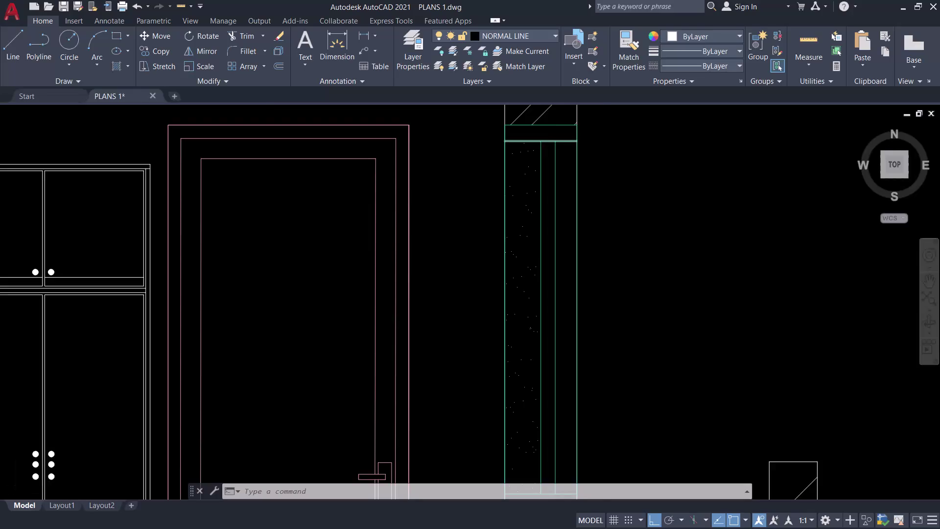
Select the dotted hatch fill in the window strip and erase it.
click(510, 182)
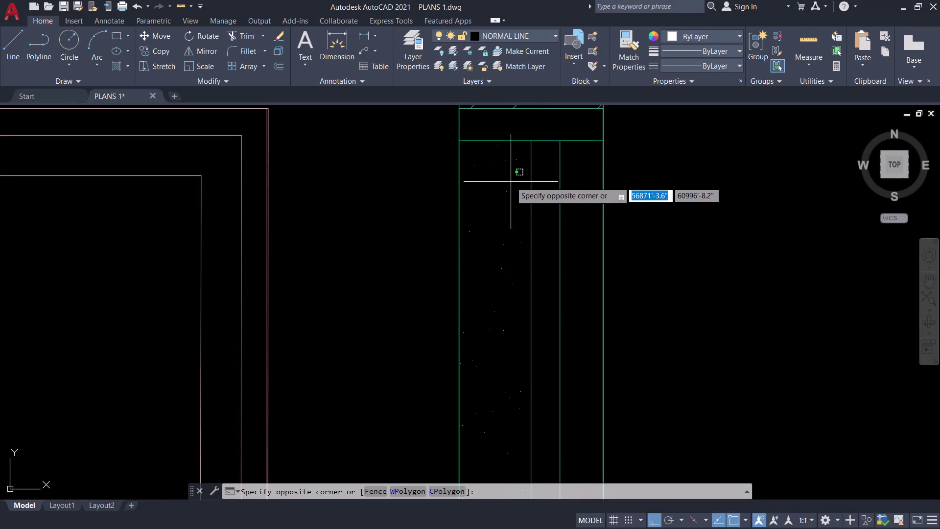
click(511, 182)
click(510, 197)
click(516, 210)
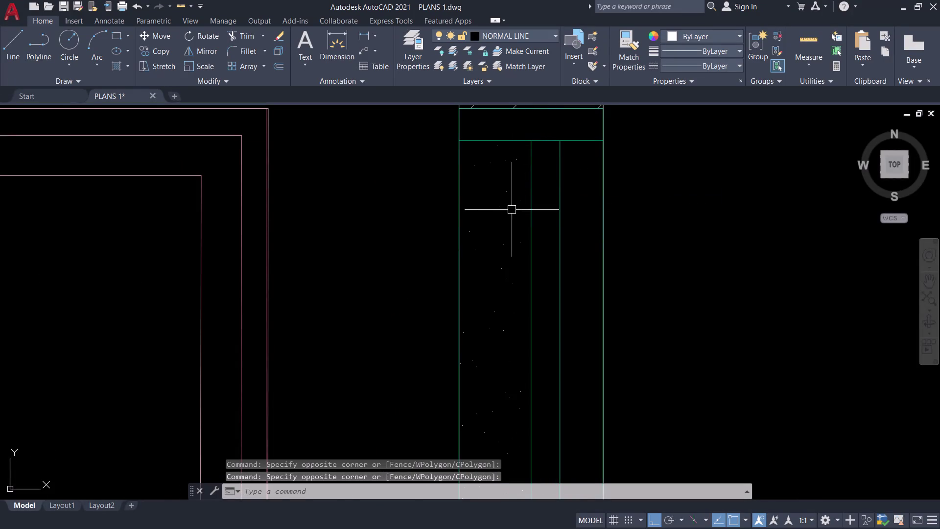
click(509, 208)
click(502, 190)
text(E)
key(space)
scroll(down, 3)
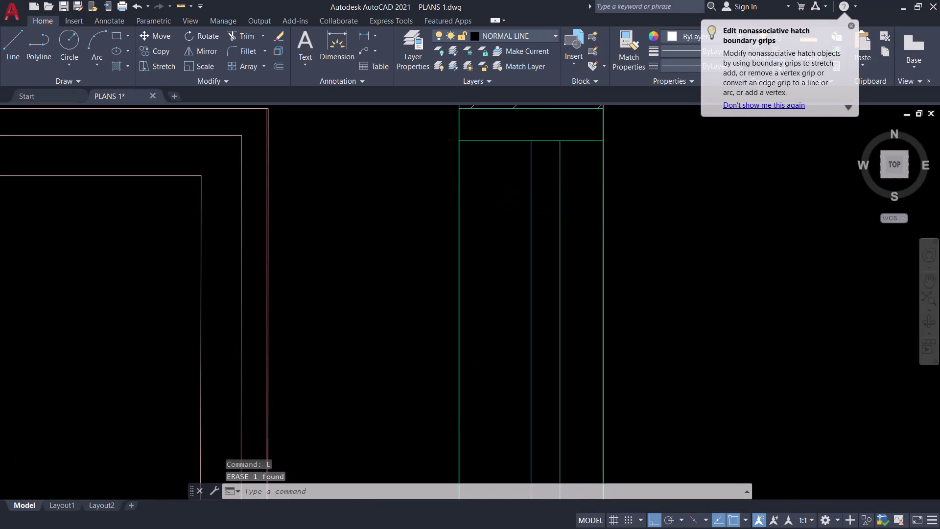
middle_drag(501, 190, 453, 218)
scroll(up, 3)
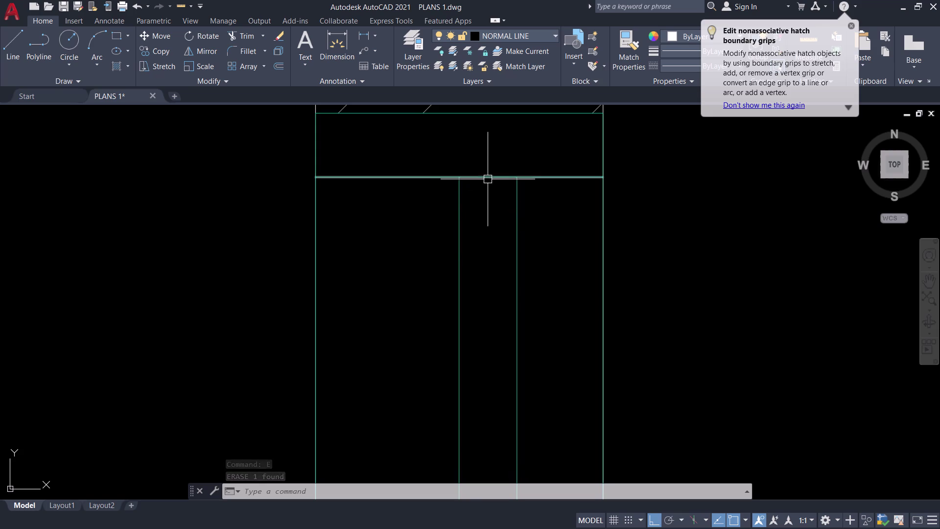
Draw a short horizontal line across the inner window strip near its top.
text(L)
key(space)
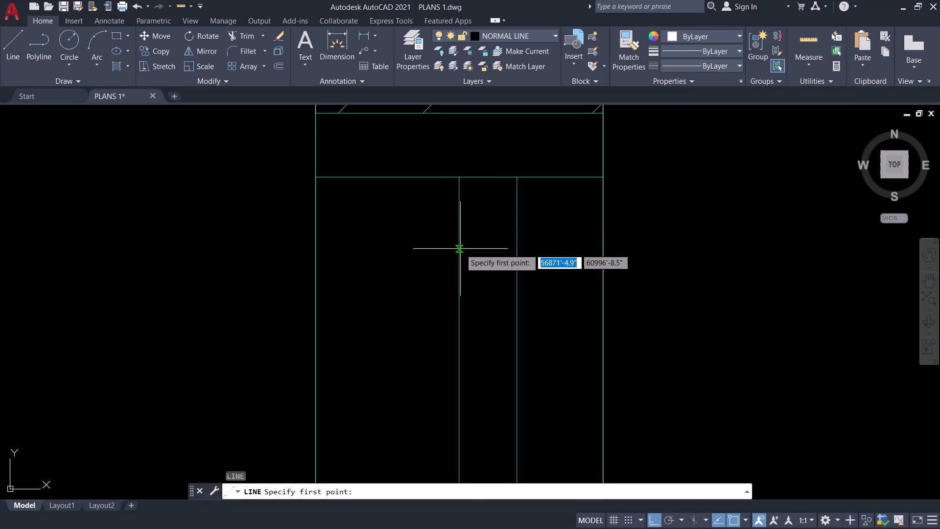
click(460, 241)
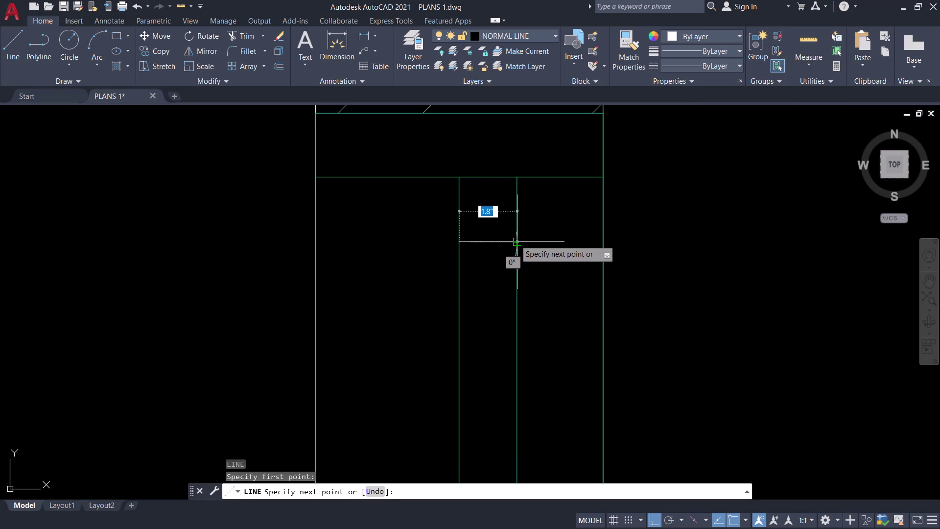
click(515, 240)
key(space)
click(486, 241)
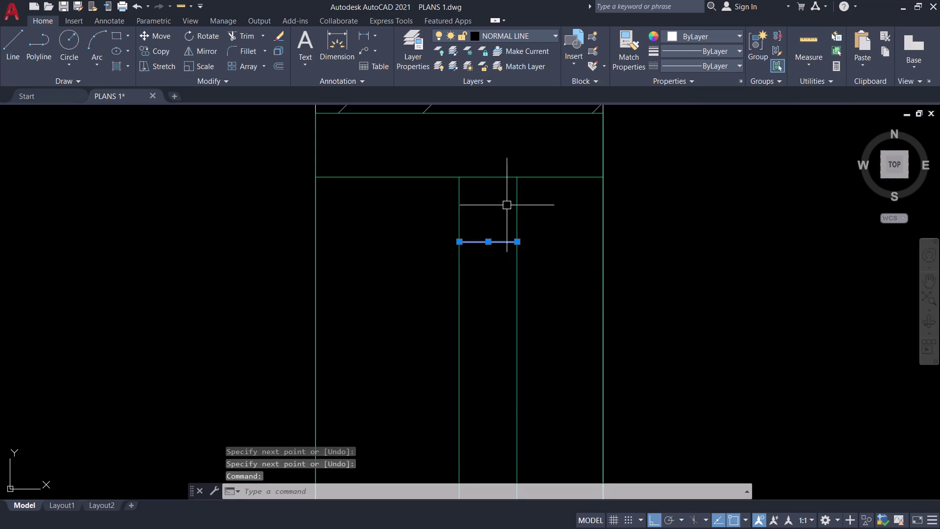
click(549, 39)
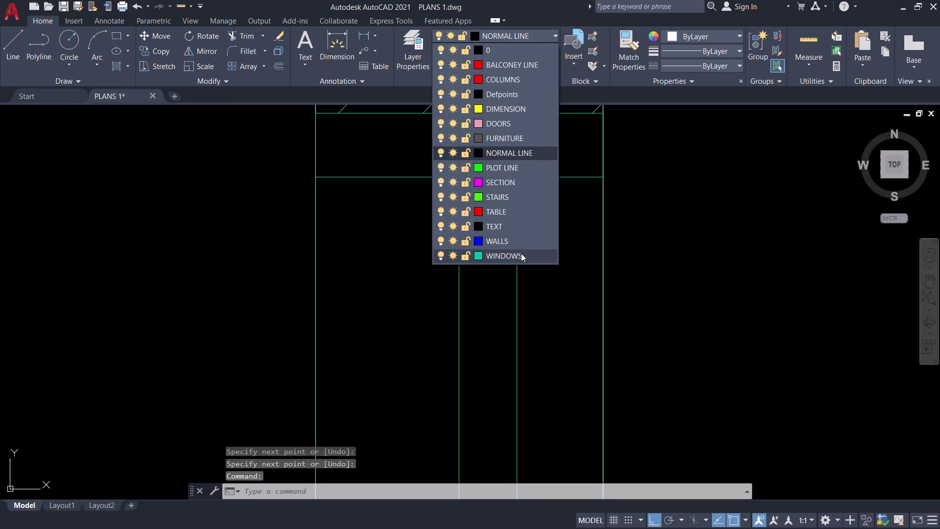
Make WINDOWS the current layer.
click(520, 254)
key(space)
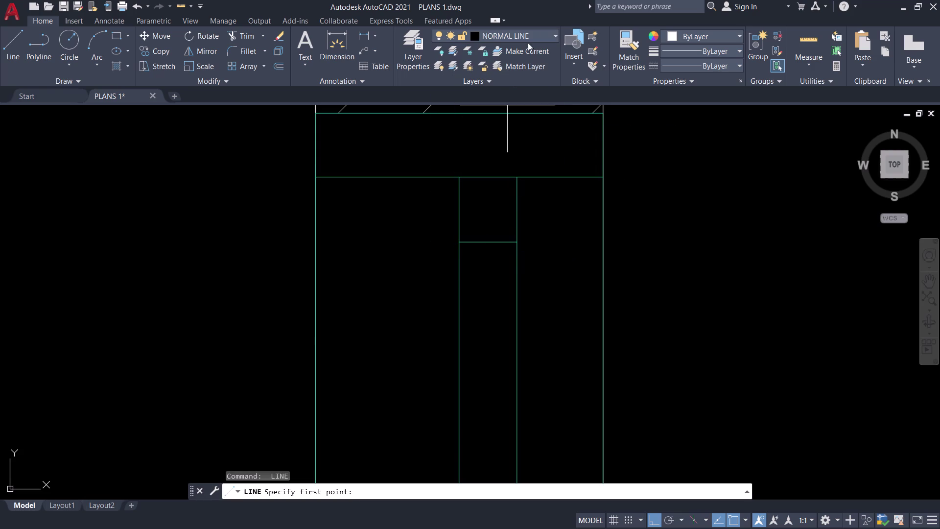
click(531, 35)
click(500, 255)
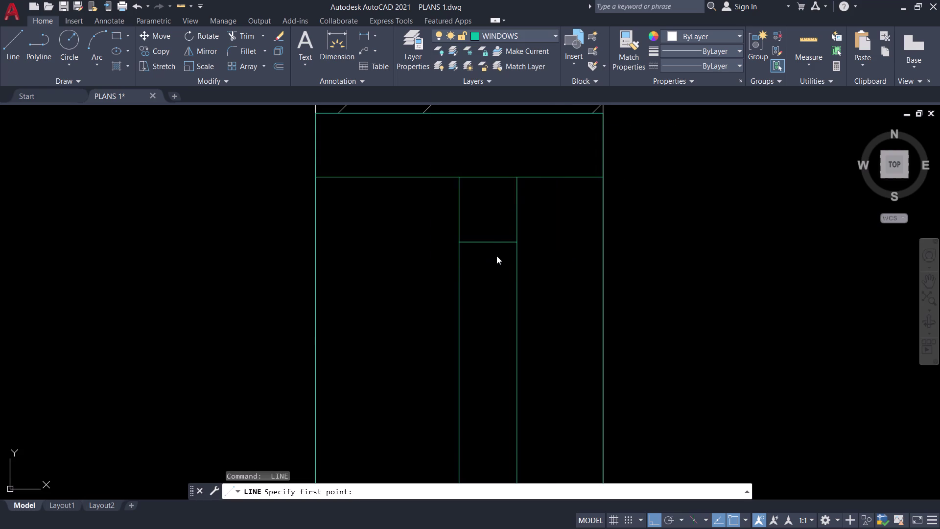
Draw a short horizontal line across the inner strip near the window's bottom.
scroll(down, 3)
middle_drag(491, 260, 465, 211)
middle_click(460, 202)
middle_drag(458, 273, 450, 177)
scroll(down, 3)
middle_drag(454, 234, 452, 178)
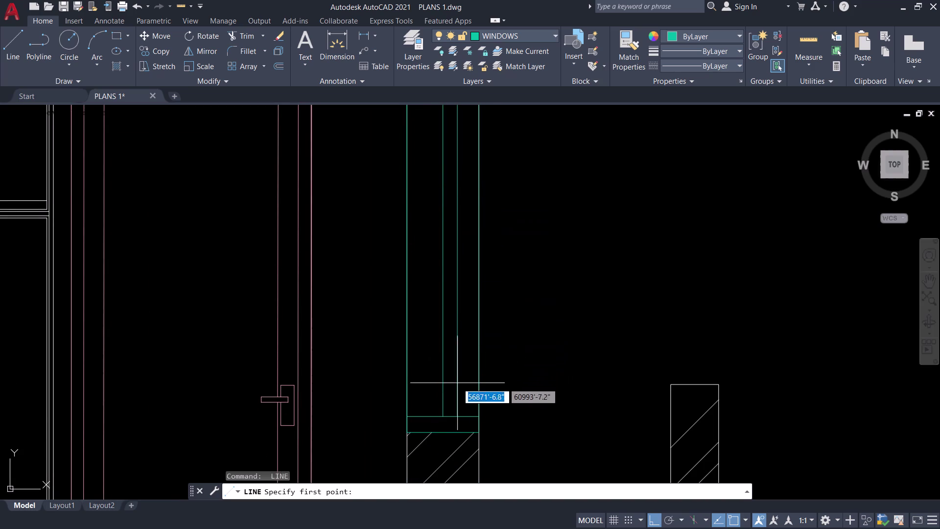
scroll(up, 3)
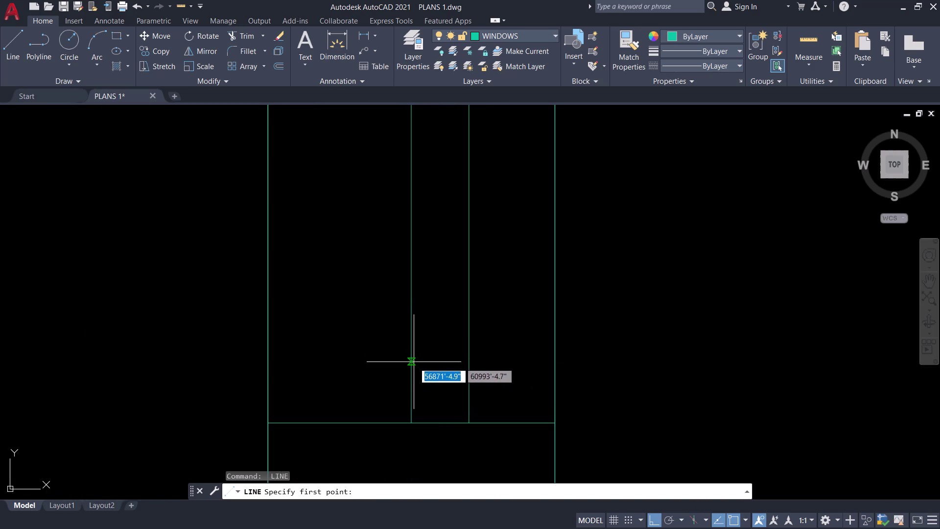
click(413, 367)
click(468, 366)
key(space)
Return to the strip's top and check its inner vertical lines for trimming.
scroll(down, 3)
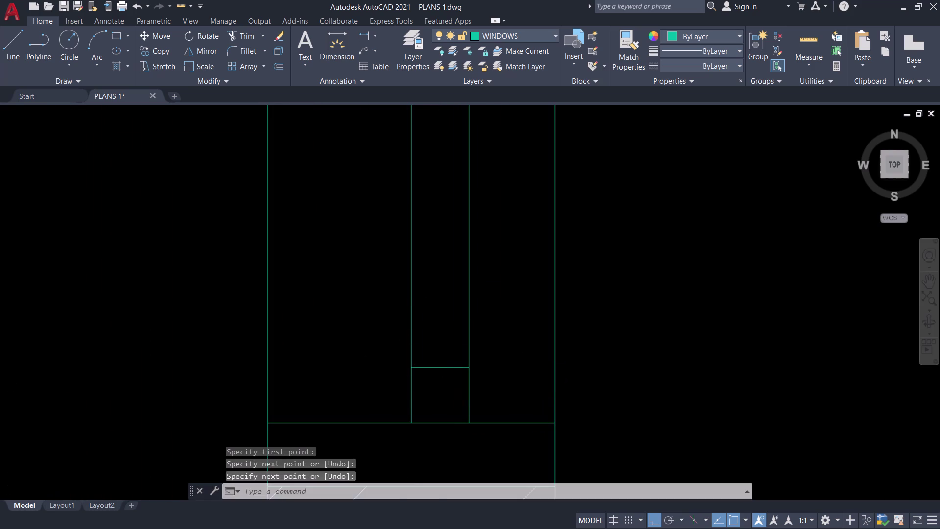
scroll(down, 3)
middle_drag(440, 247, 446, 325)
scroll(up, 3)
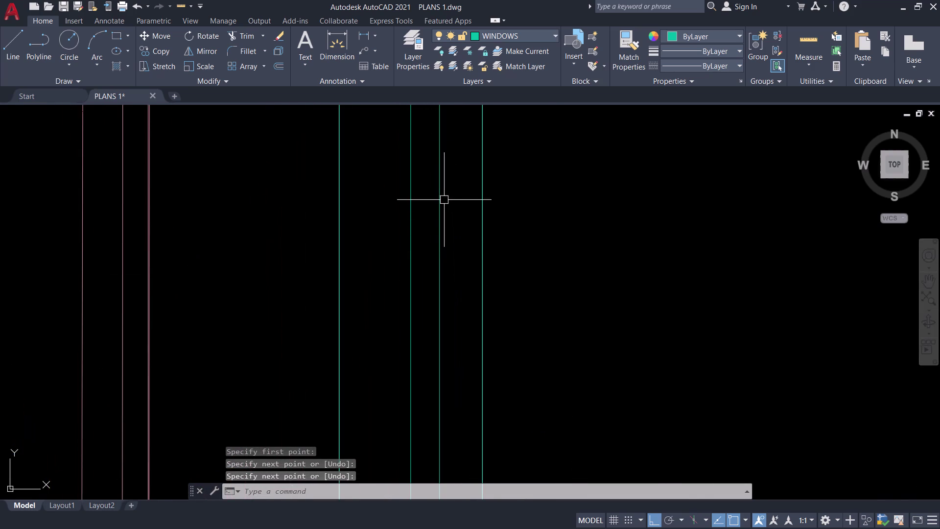
scroll(down, 3)
middle_drag(444, 199, 435, 289)
click(434, 245)
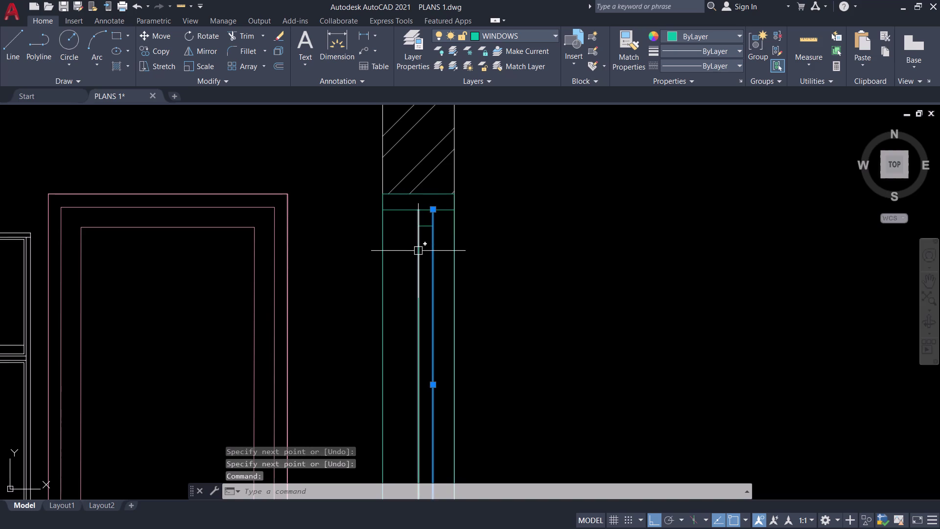
scroll(up, 3)
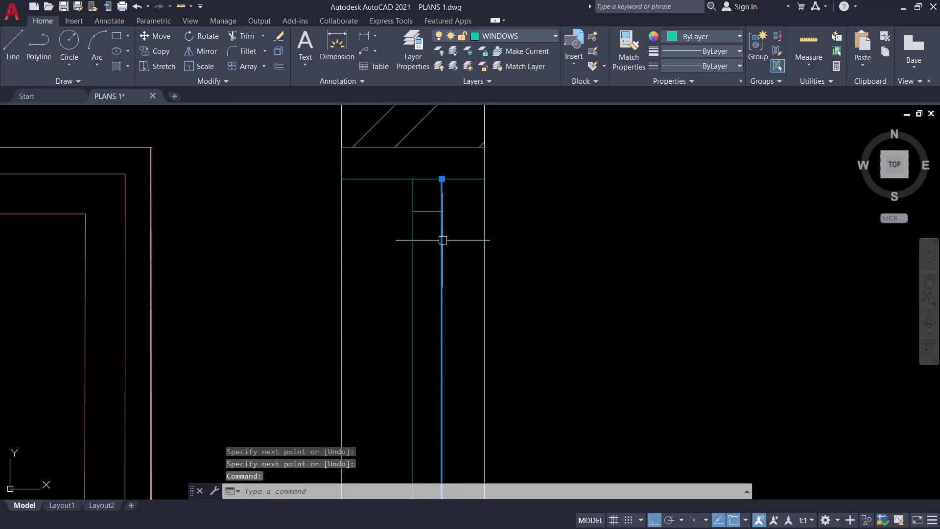
key(Escape)
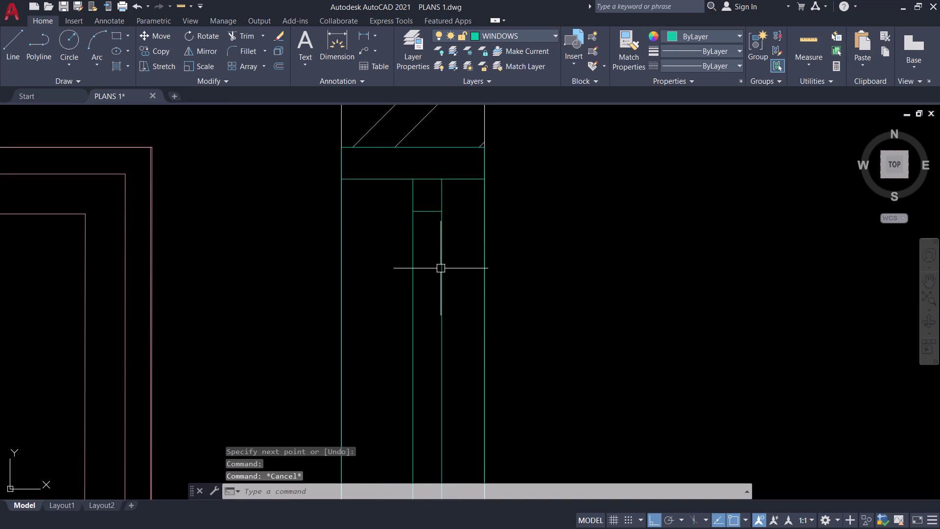
click(440, 272)
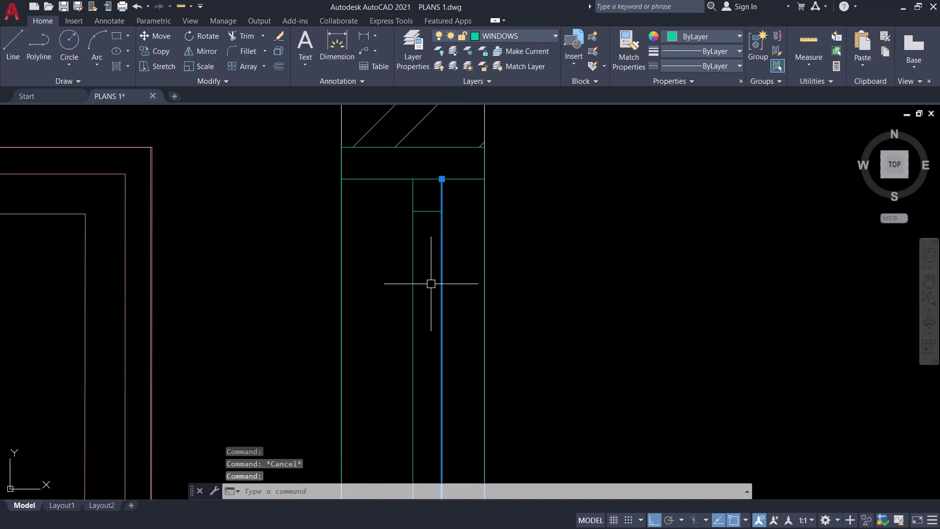
key(Escape)
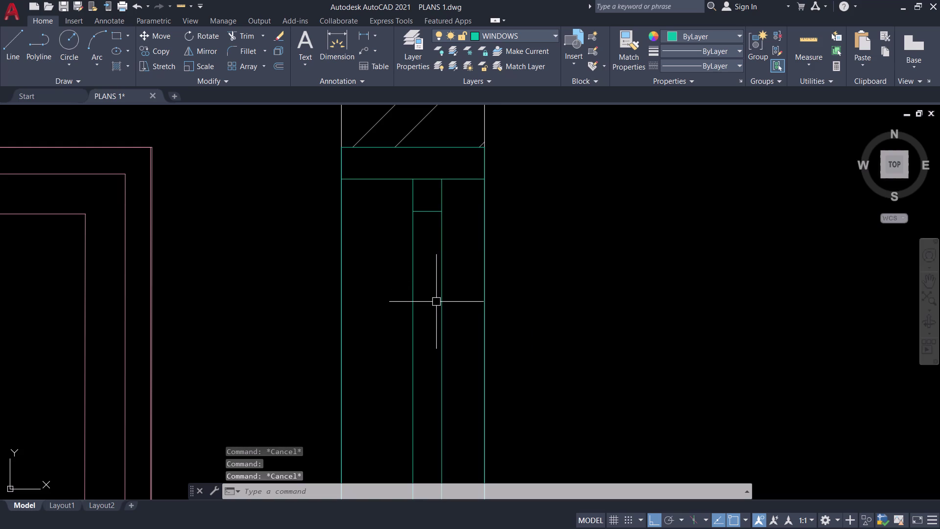
text(TR)
key(space)
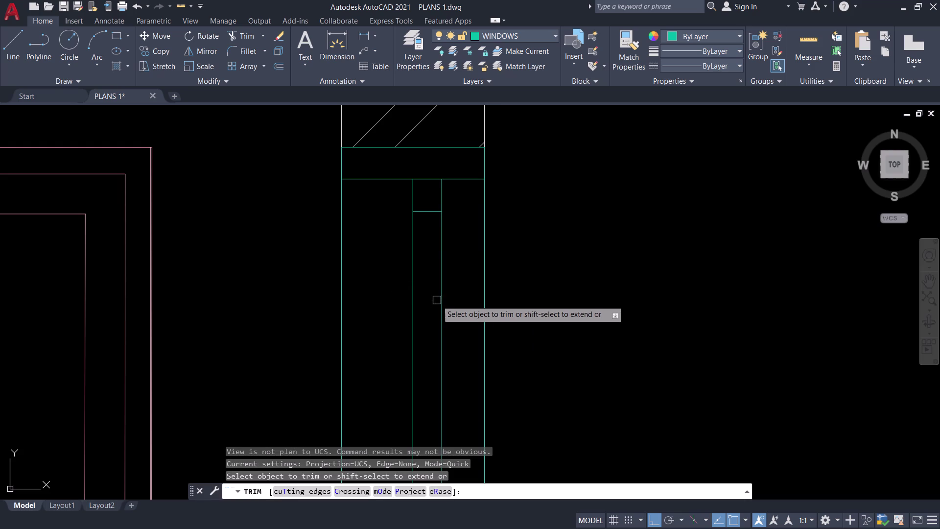
Trim away parts of the two inner vertical window lines.
click(441, 299)
click(415, 297)
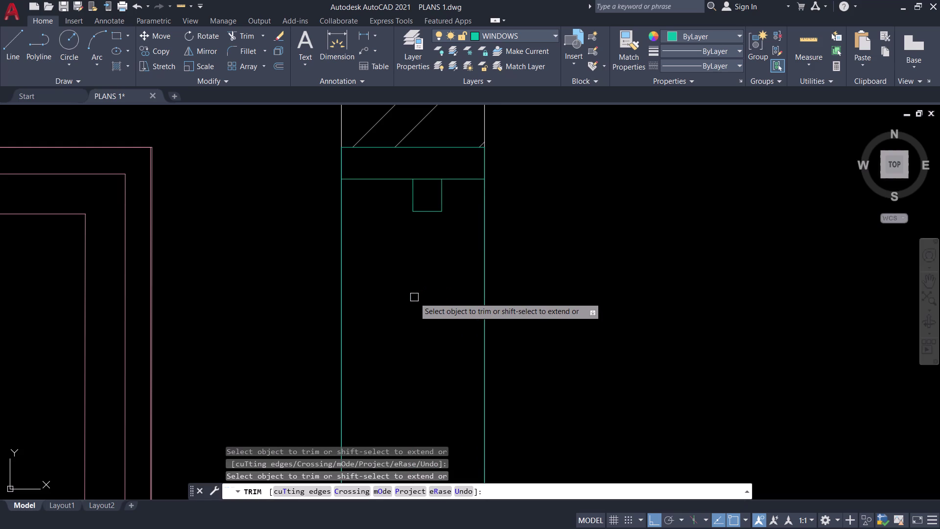
key(Escape)
text(L)
key(space)
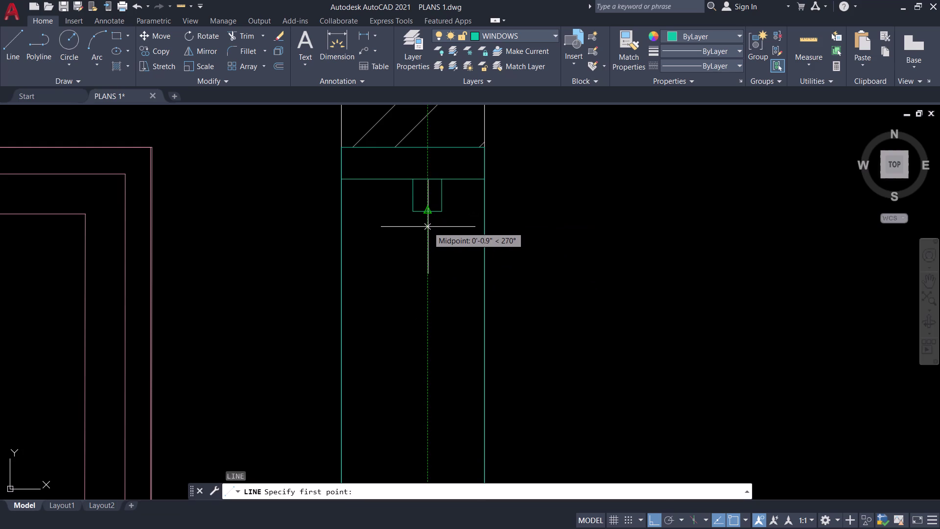
key(Escape)
Start a multiline at the small box's bottom midpoint, then cancel it.
text(ML)
key(space)
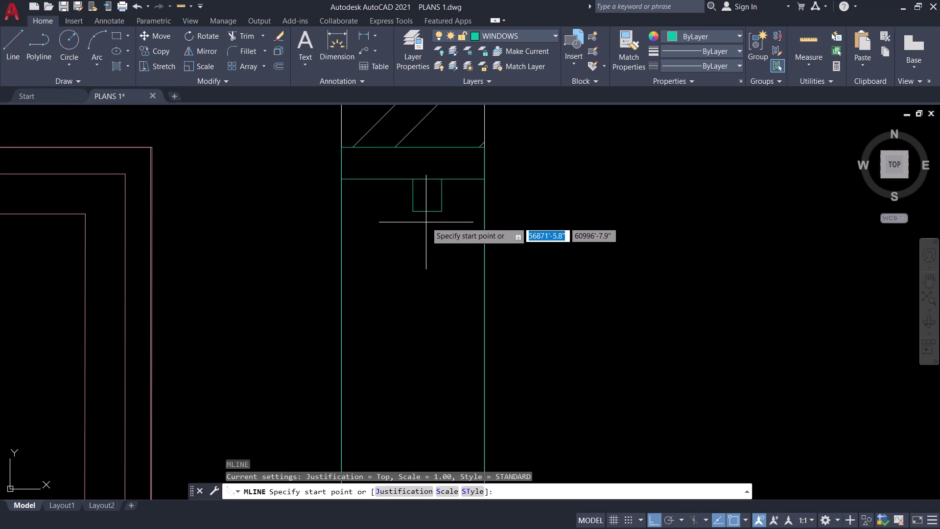
click(426, 212)
scroll(down, 3)
scroll(up, 3)
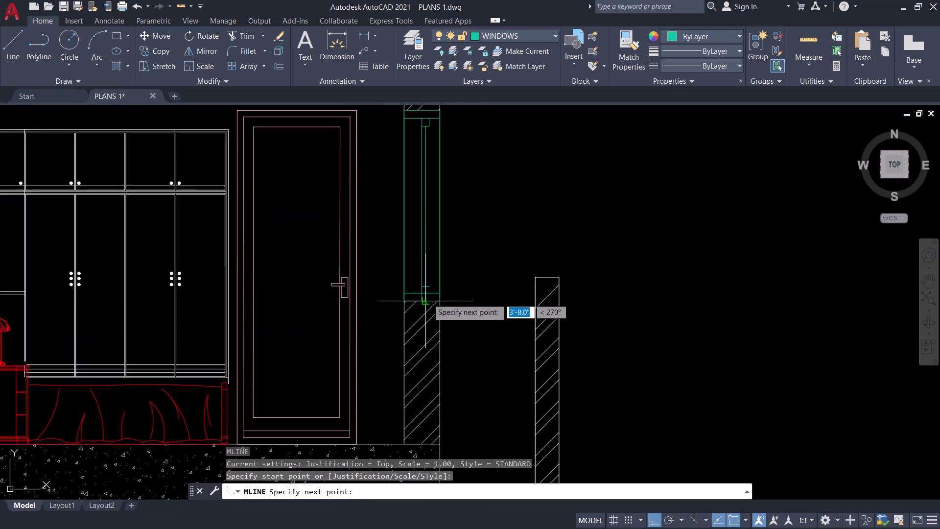
scroll(up, 3)
scroll(up, 3)
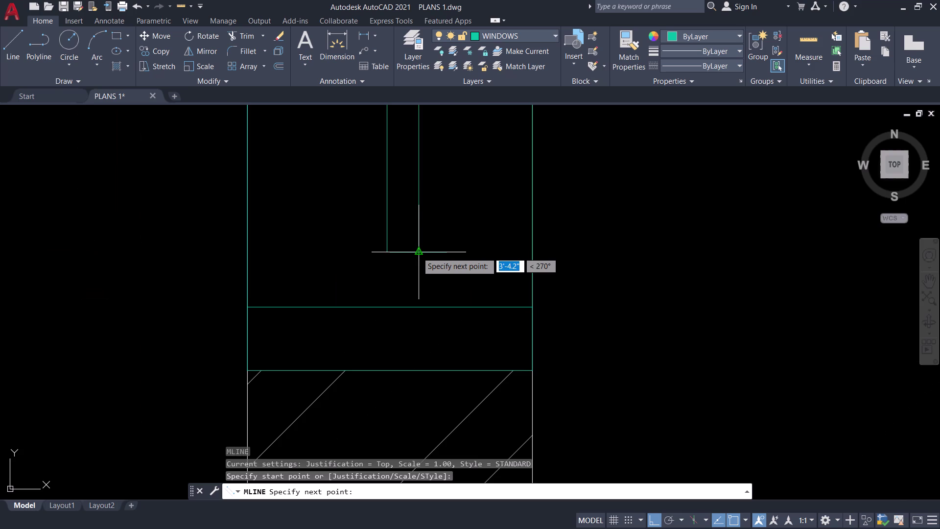
key(Escape)
scroll(down, 3)
scroll(up, 3)
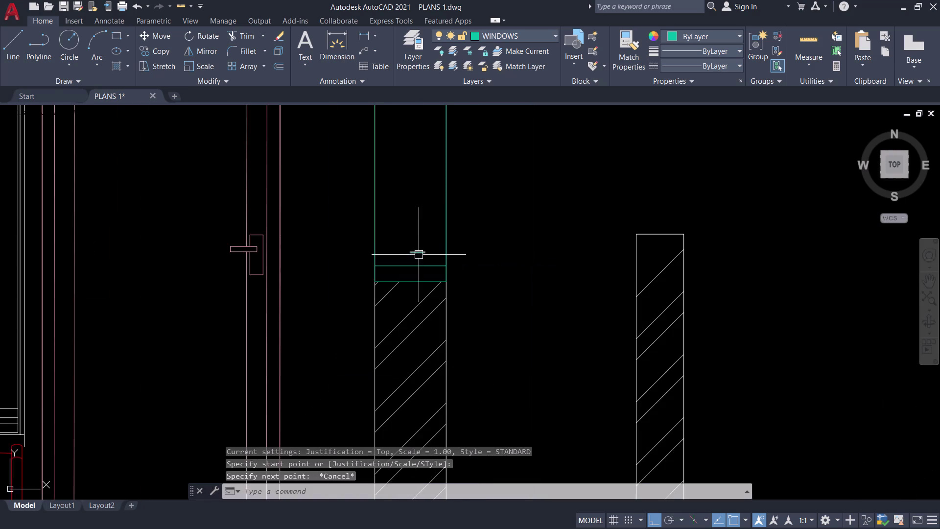
scroll(up, 3)
Draw the small square on the window sill with two vertical line segments.
text(K)
key(space)
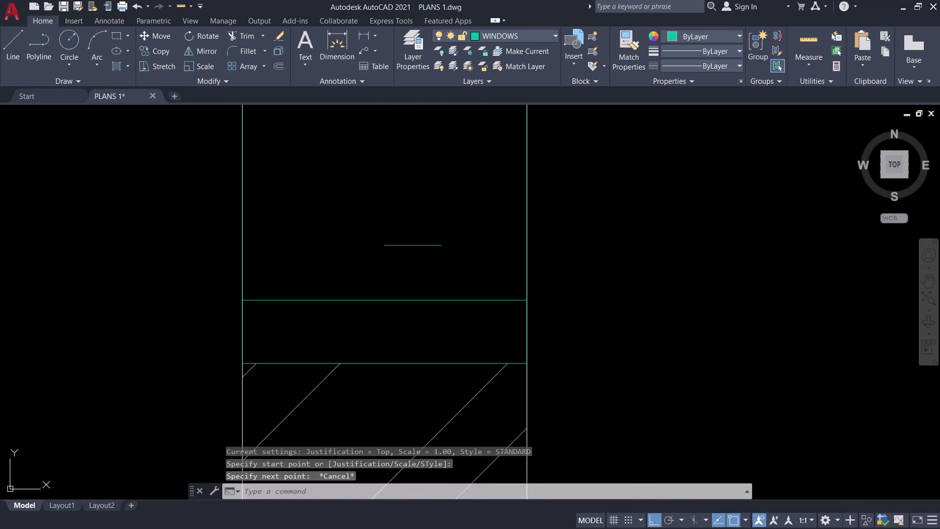
key(Escape)
key(l)
key(space)
click(439, 246)
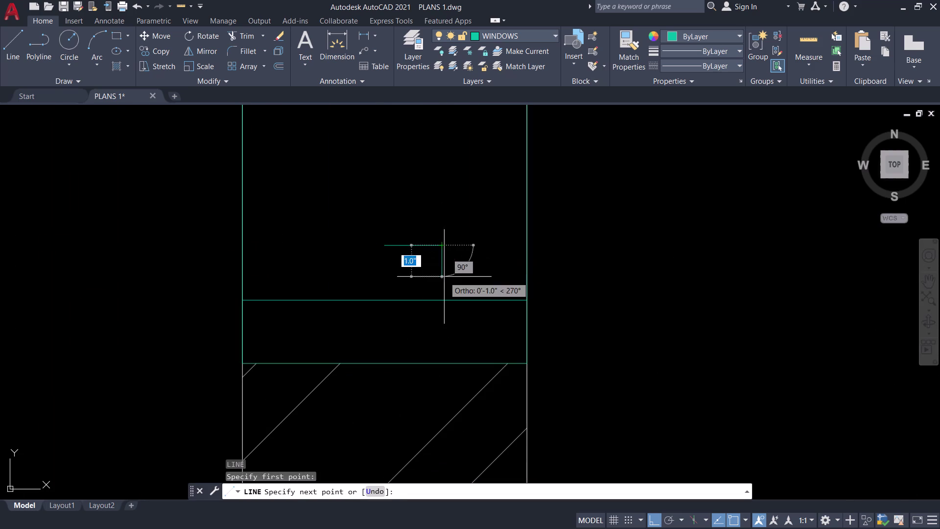
click(444, 299)
key(space)
key(space)
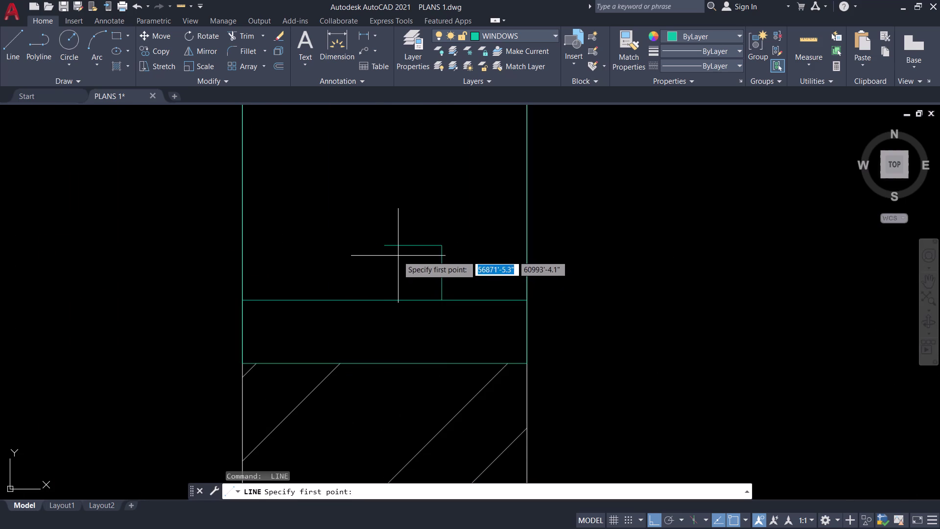
click(386, 247)
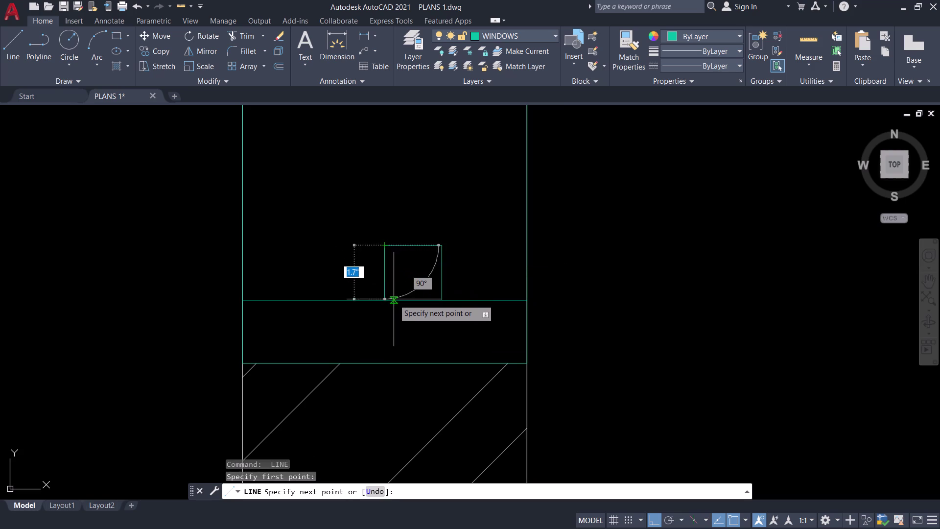
click(386, 299)
key(space)
Set the multiline justification to Zero.
scroll(down, 3)
scroll(down, 3)
middle_drag(387, 206, 378, 303)
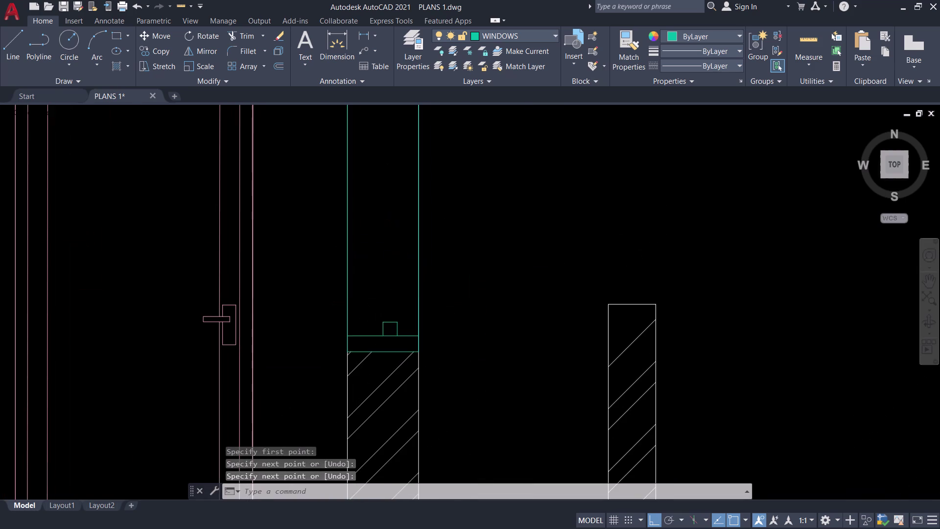
middle_drag(377, 289, 384, 320)
scroll(down, 3)
middle_drag(376, 264, 377, 278)
scroll(up, 3)
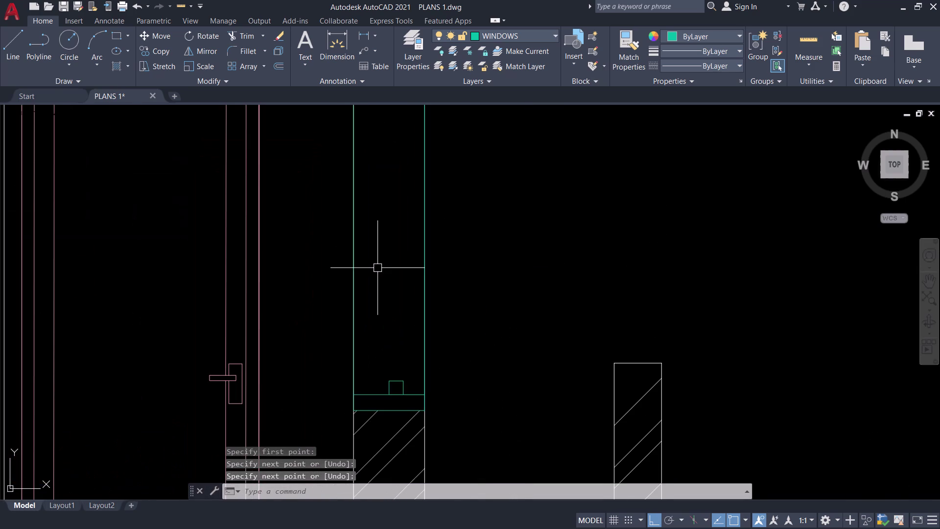
key(m)
key(l)
key(space)
text(J)
key(space)
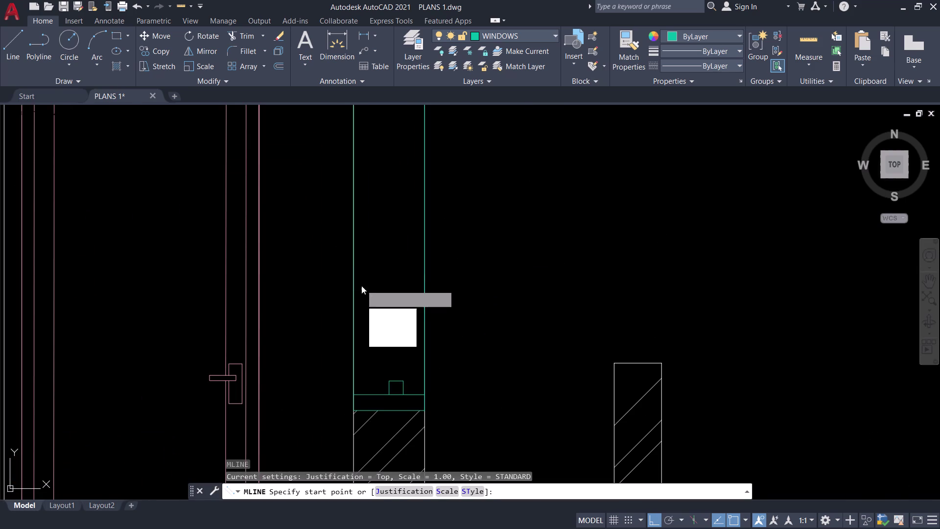
text(Z)
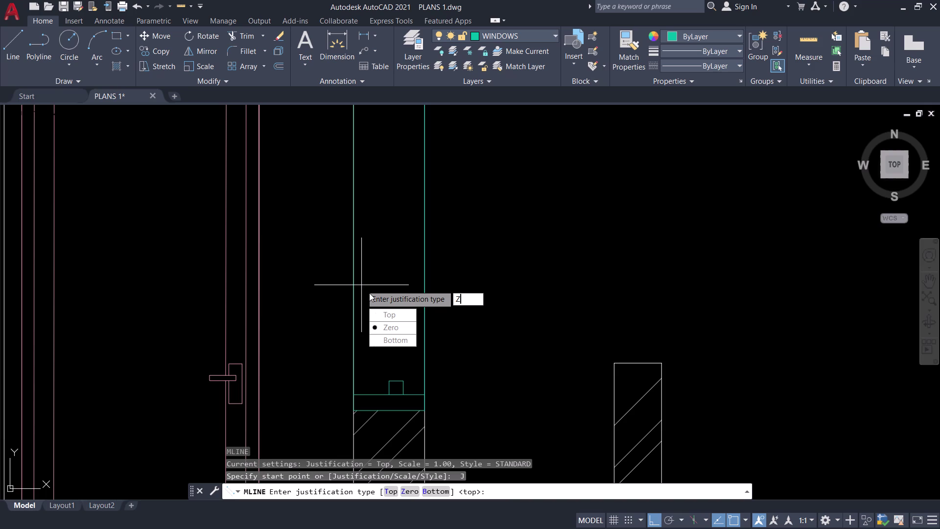
key(space)
Pick two multiline points along the window, then cancel the multiline.
middle_drag(390, 282, 380, 350)
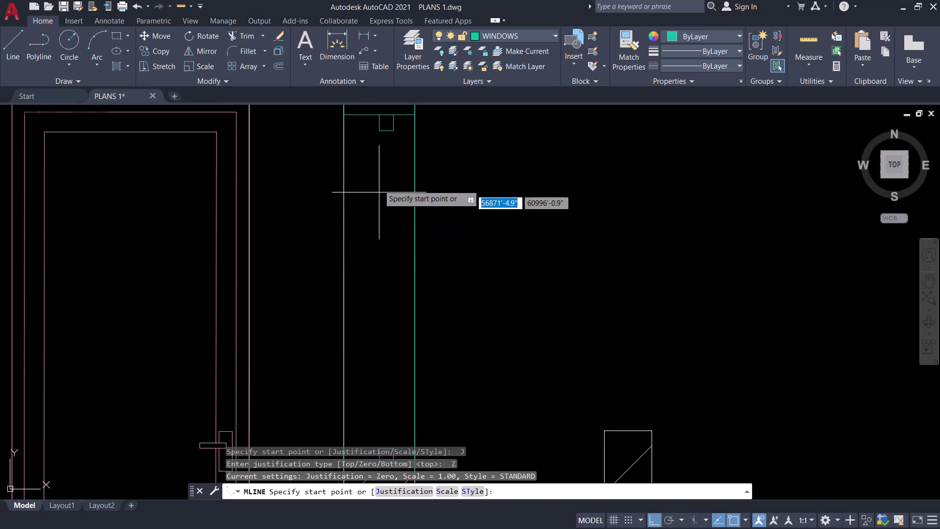
click(384, 133)
scroll(down, 3)
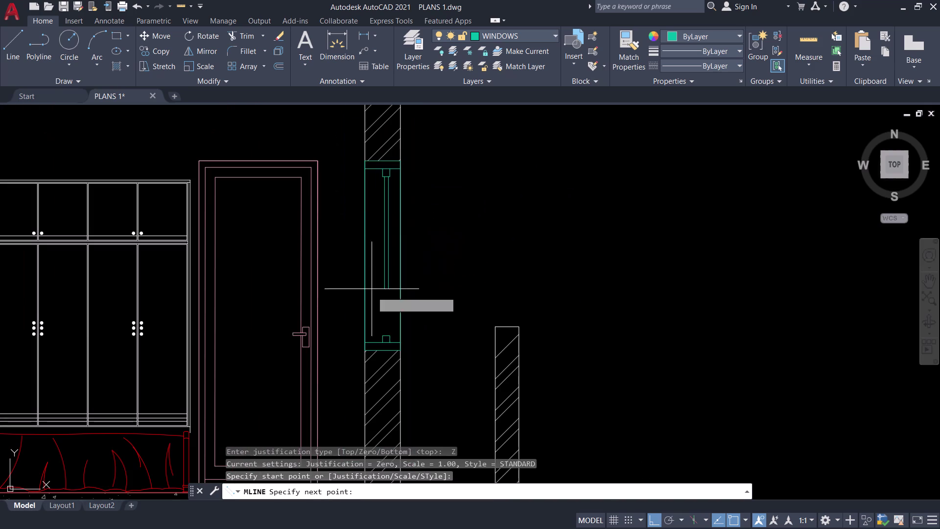
scroll(up, 3)
click(399, 347)
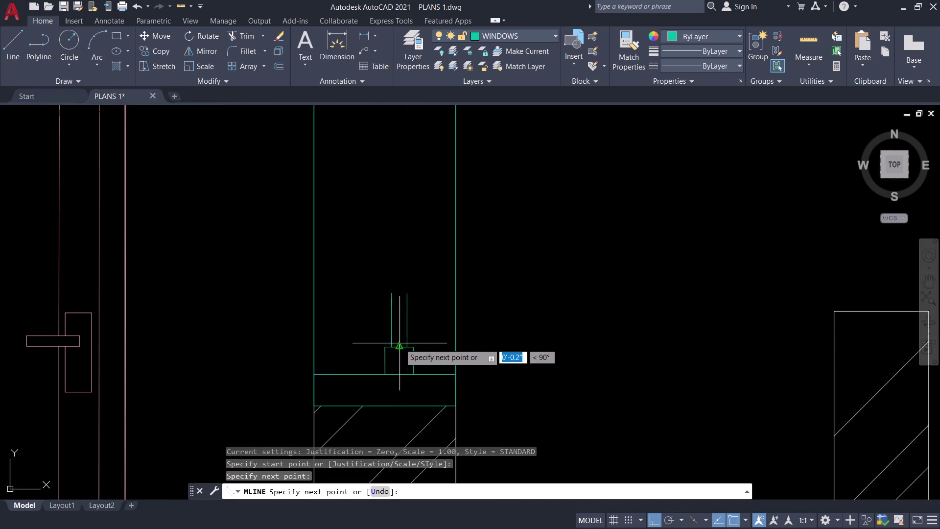
scroll(down, 3)
key(Escape)
Save the drawing and frame the right wall and window in view.
scroll(down, 3)
middle_drag(445, 278, 489, 289)
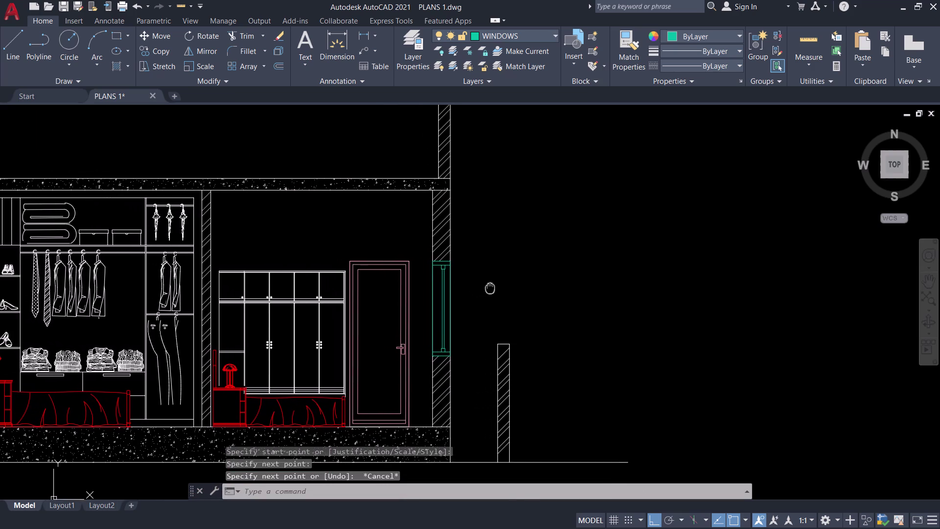
middle_drag(489, 288, 492, 287)
middle_drag(484, 288, 547, 278)
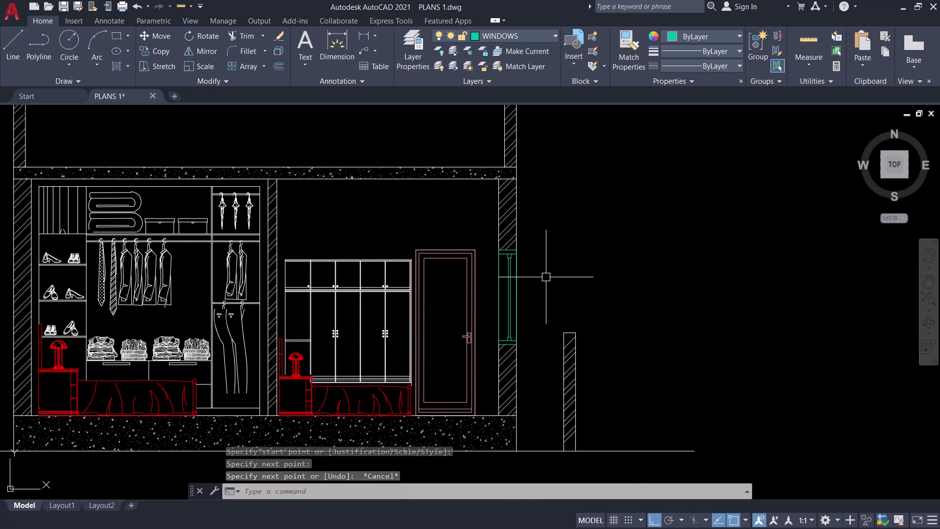
key(ctrl+s)
scroll(down, 3)
middle_drag(555, 273, 593, 276)
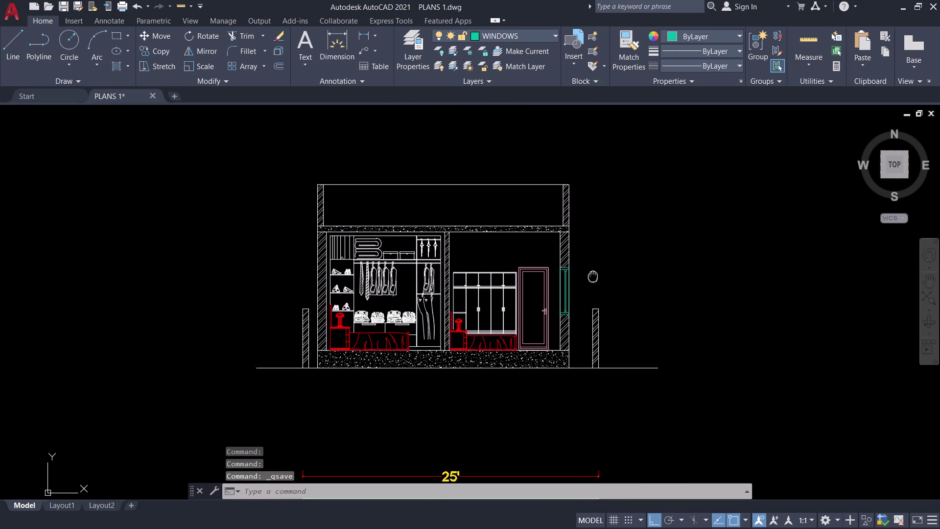
middle_drag(592, 277, 601, 317)
middle_drag(534, 291, 511, 278)
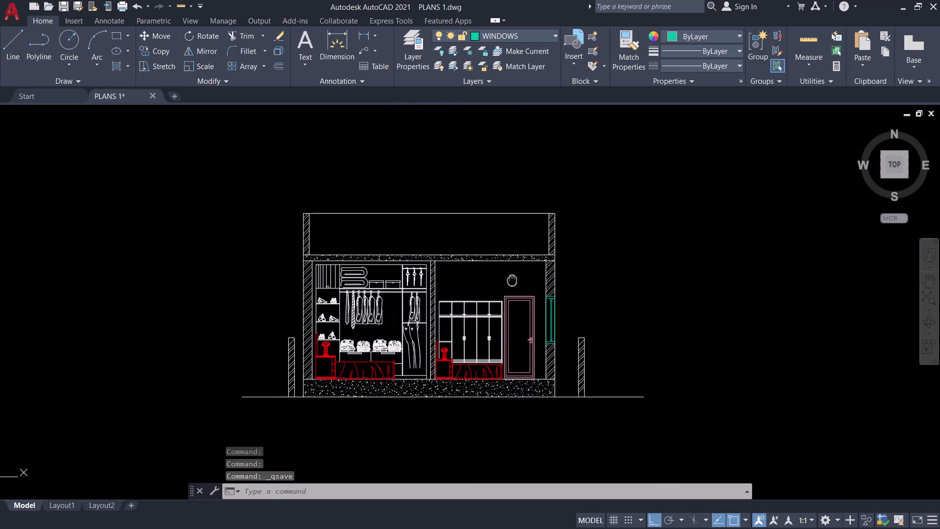
middle_drag(511, 277, 496, 268)
middle_drag(495, 269, 493, 215)
middle_drag(457, 372, 446, 379)
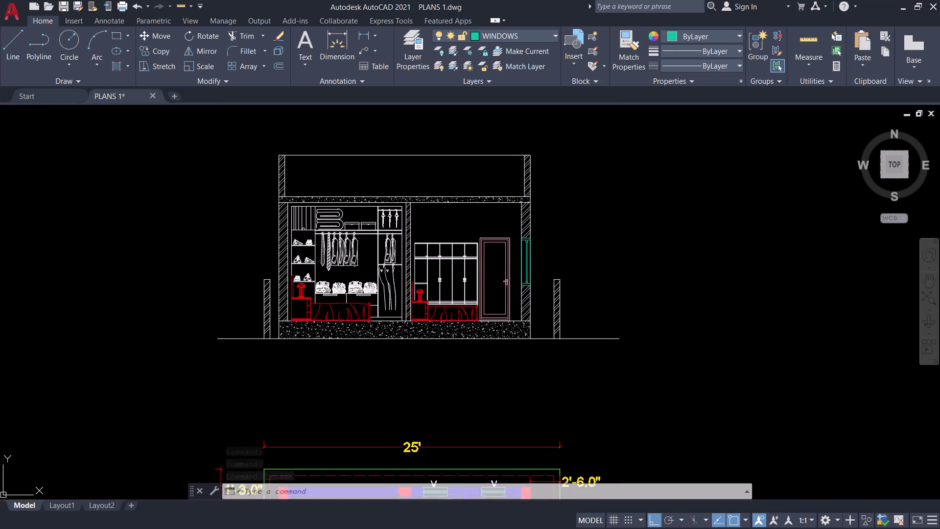
middle_drag(447, 379, 415, 390)
middle_click(415, 389)
scroll(up, 3)
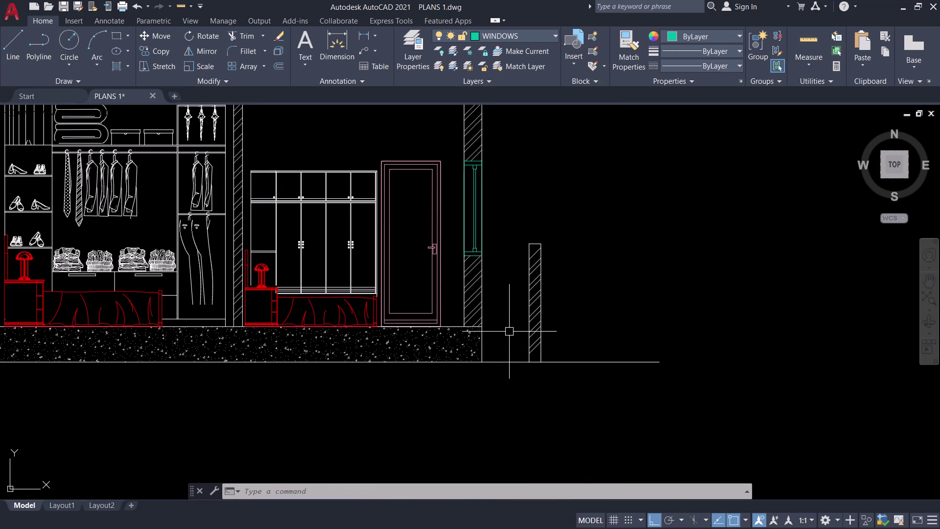
middle_drag(509, 330, 469, 376)
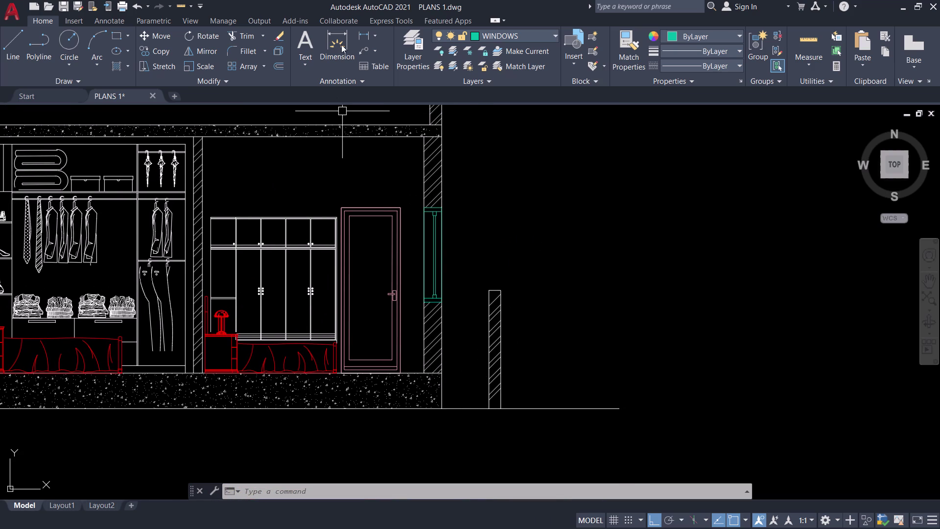
Add the 1'-6.0" vertical plinth height dimension at the wall base.
click(364, 32)
click(445, 407)
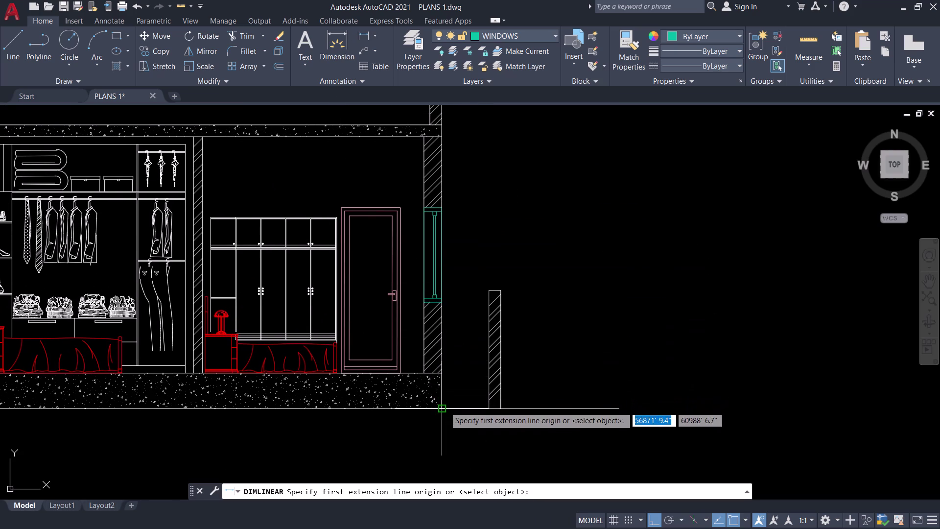
click(441, 372)
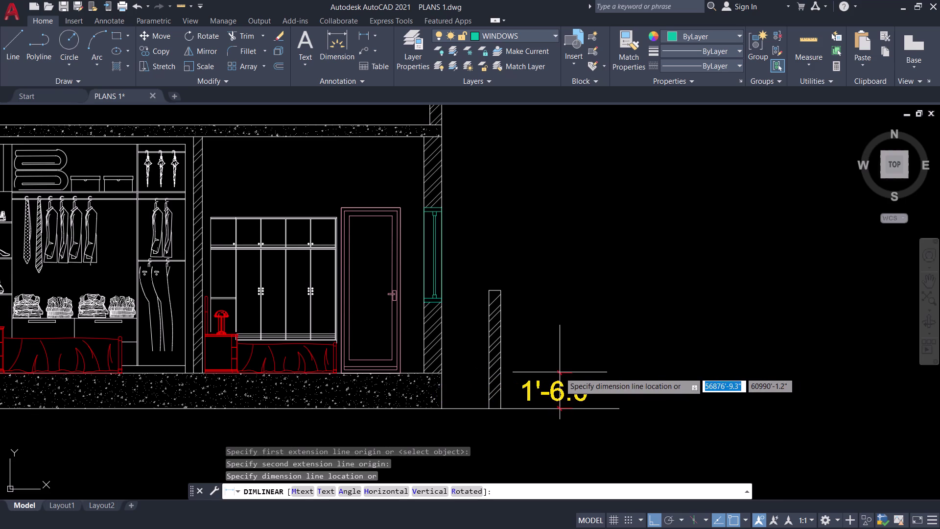
click(462, 380)
key(space)
click(442, 374)
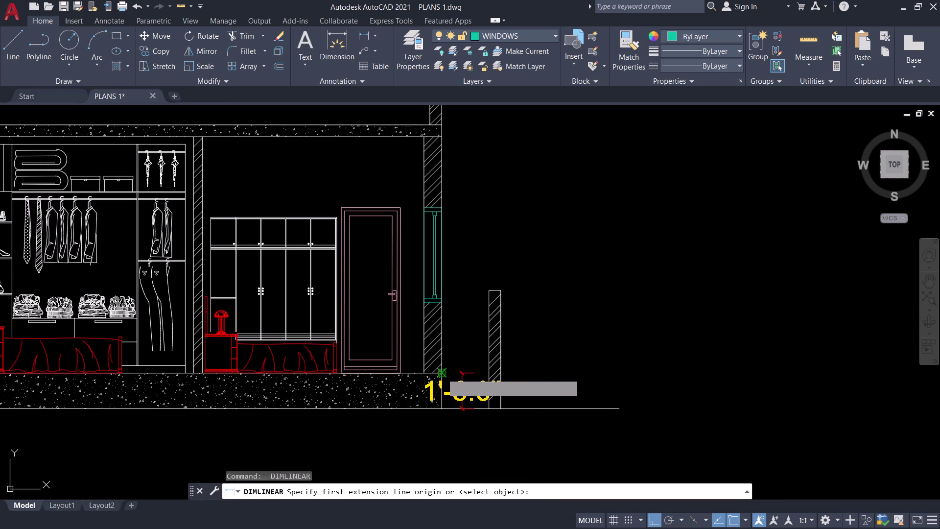
Add the 10' wall height and 6.0" slab thickness vertical dimensions.
click(440, 138)
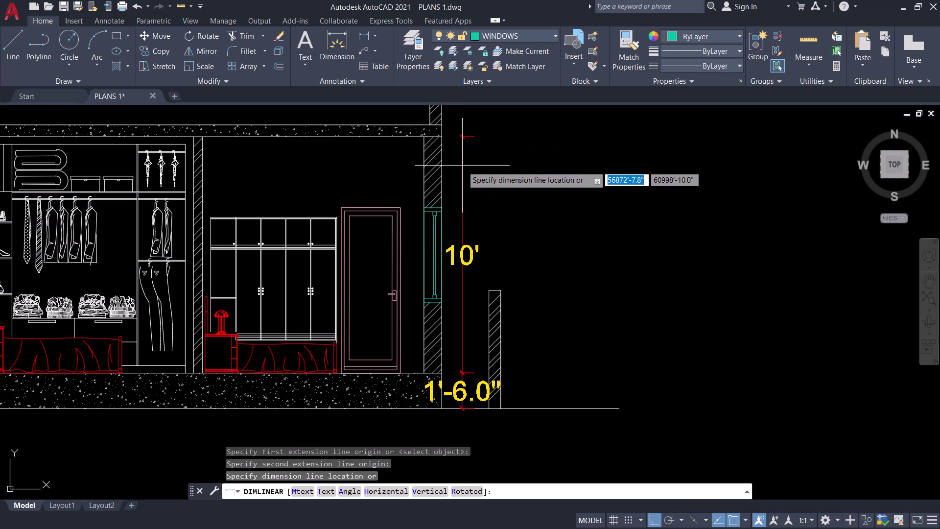
click(465, 171)
scroll(down, 3)
middle_drag(488, 159, 470, 245)
scroll(up, 3)
key(space)
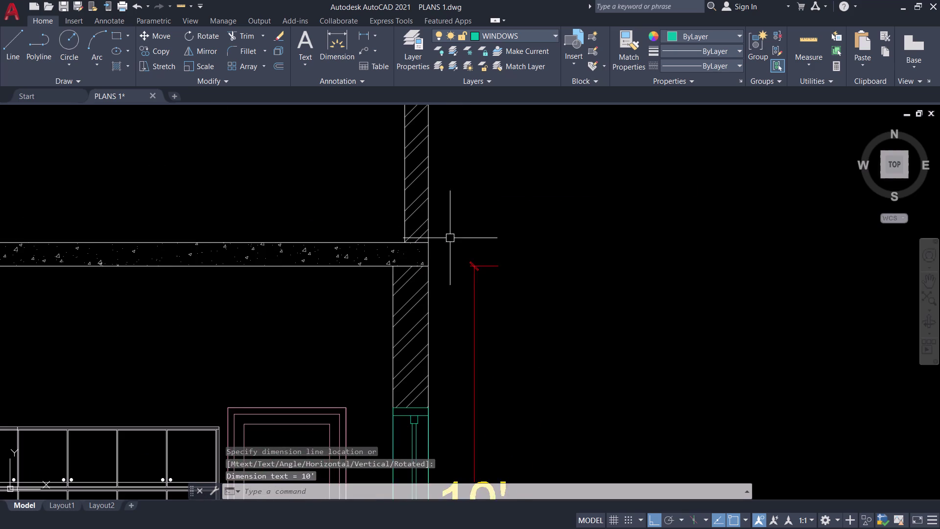
click(428, 270)
click(426, 244)
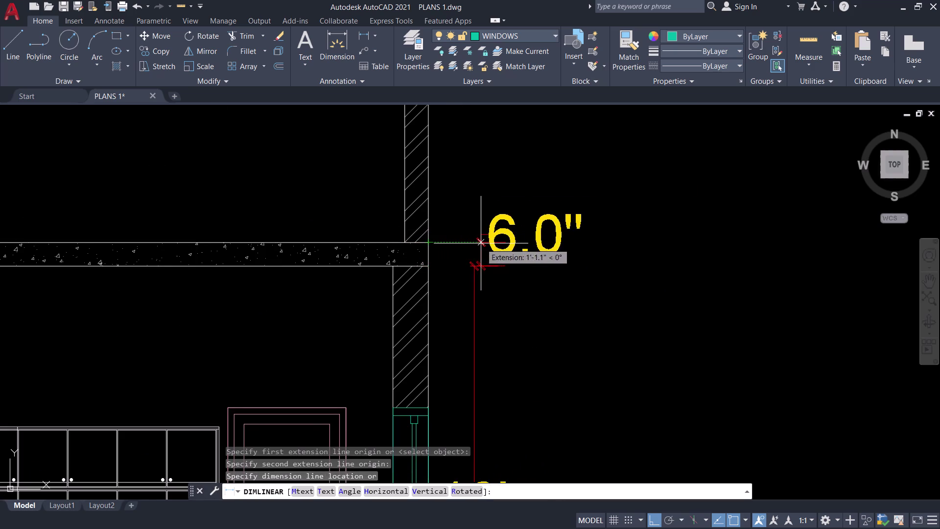
click(482, 243)
Dimension the 3'-6.0" wall height from slab top to wall top.
scroll(down, 3)
key(space)
click(454, 241)
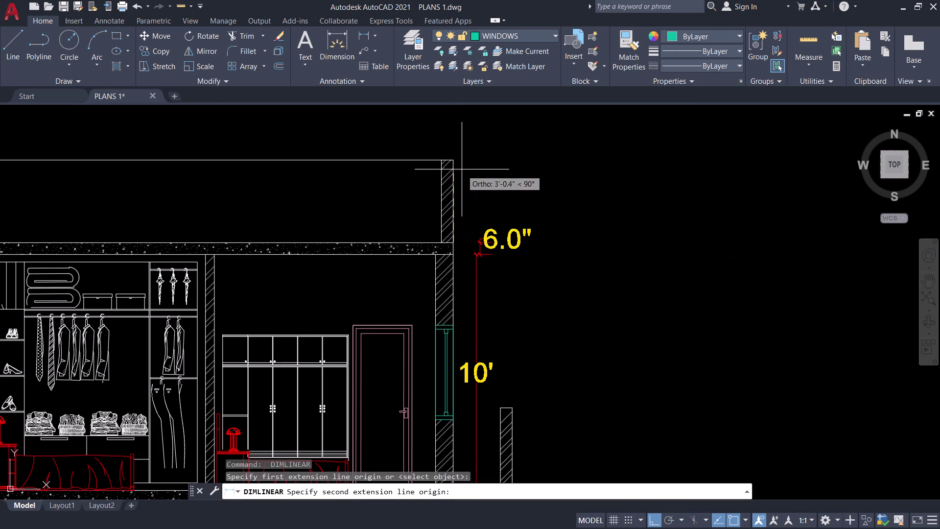
click(453, 161)
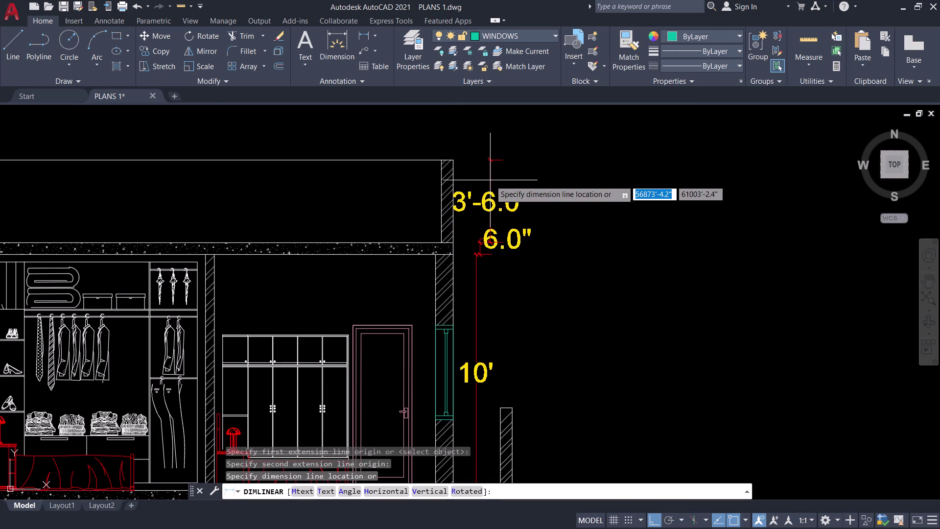
click(496, 182)
key(space)
scroll(down, 3)
middle_drag(529, 234, 530, 234)
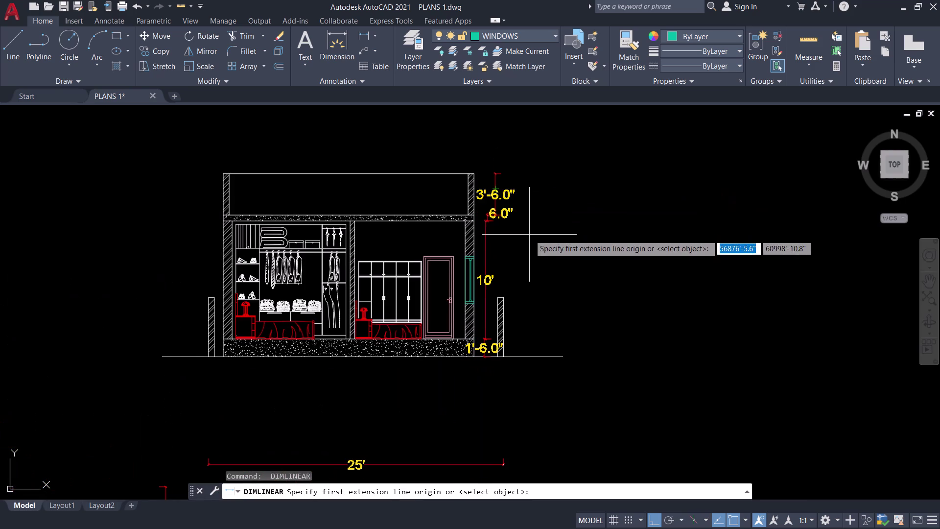
middle_drag(531, 235, 583, 230)
key(Escape)
middle_drag(565, 242, 585, 272)
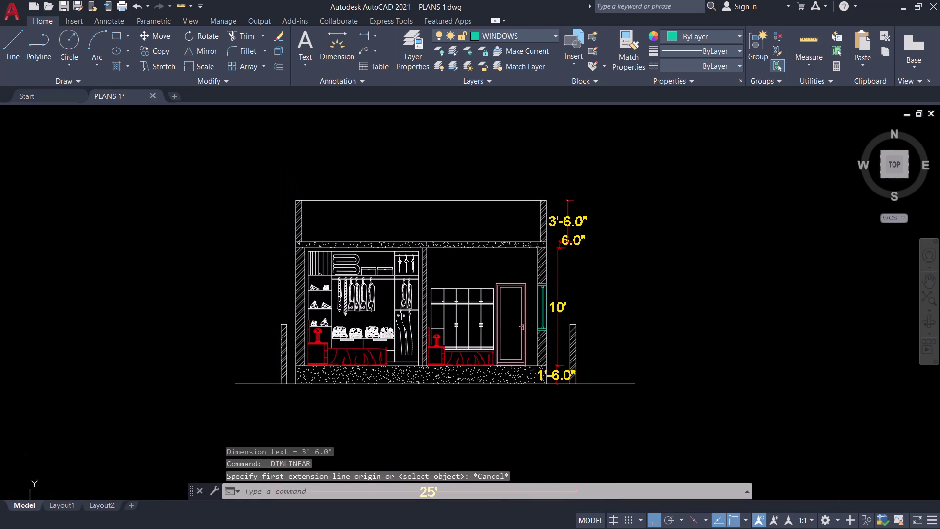
click(363, 47)
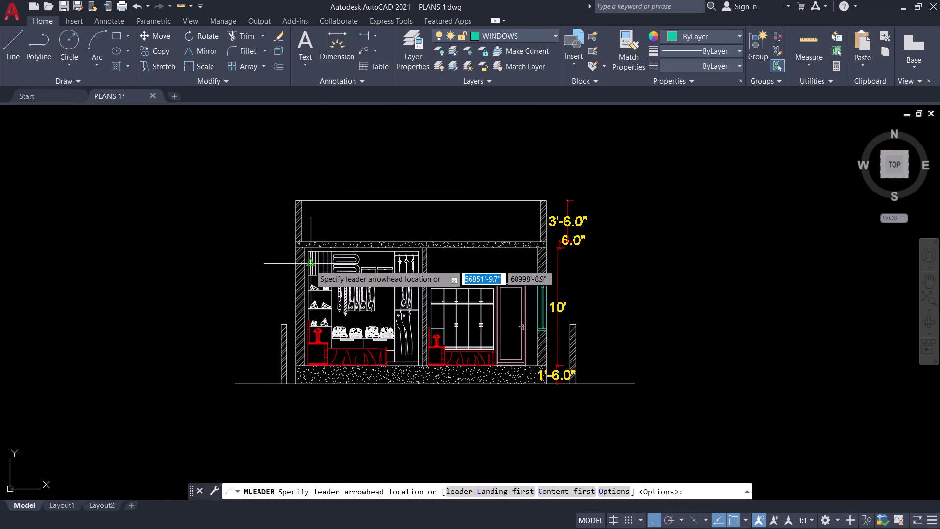
scroll(up, 3)
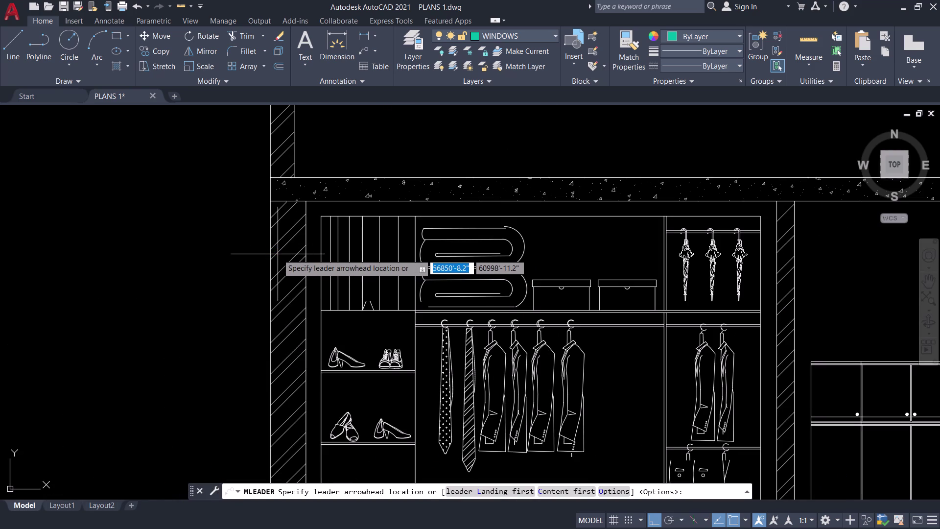
click(278, 254)
scroll(down, 3)
middle_drag(170, 270, 299, 270)
click(257, 271)
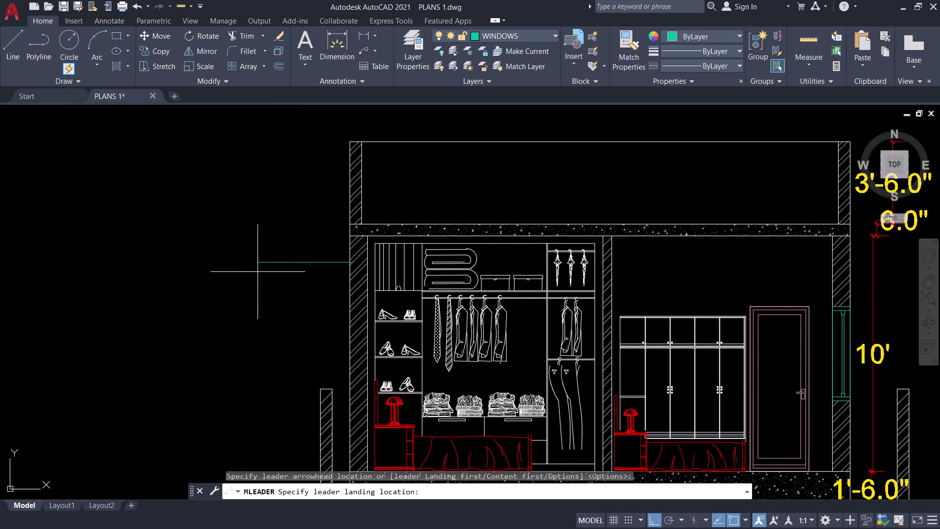
scroll(up, 3)
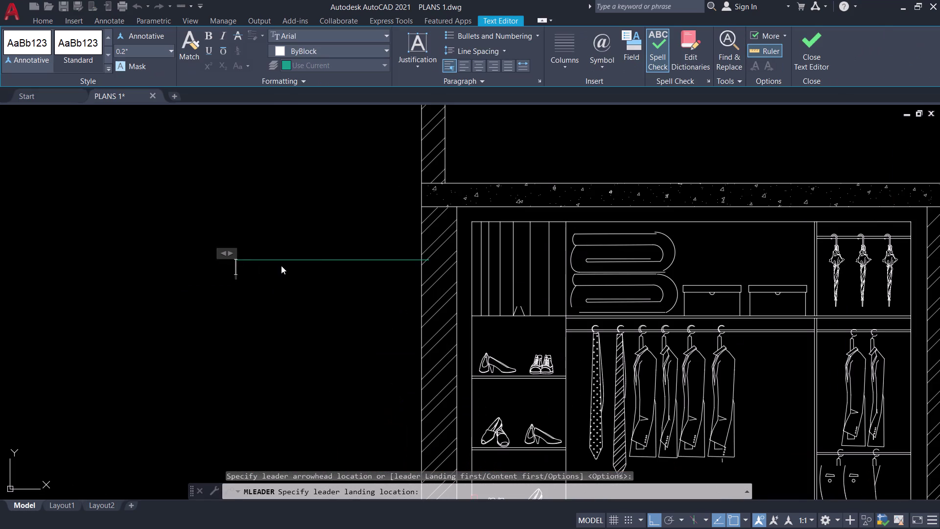
key(Escape)
drag(303, 278, 296, 270)
click(263, 228)
text(E)
key(space)
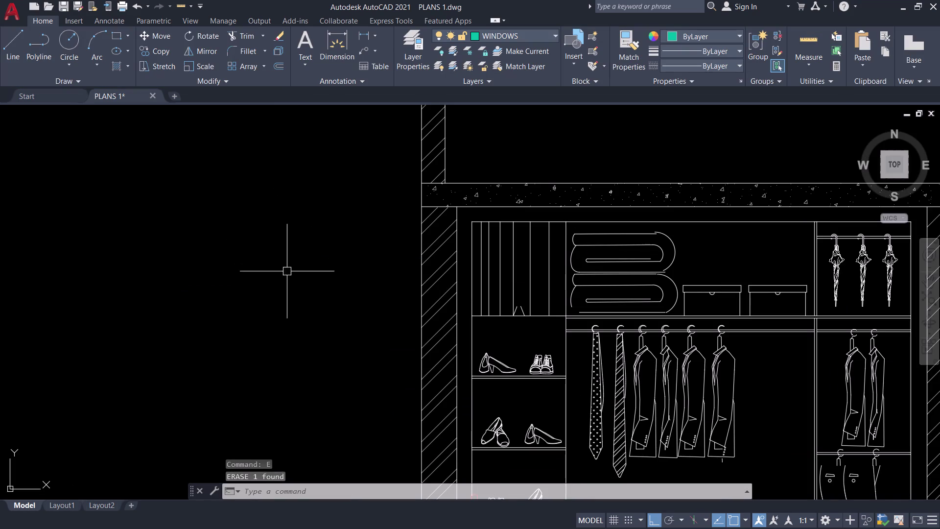
key(m)
key(l)
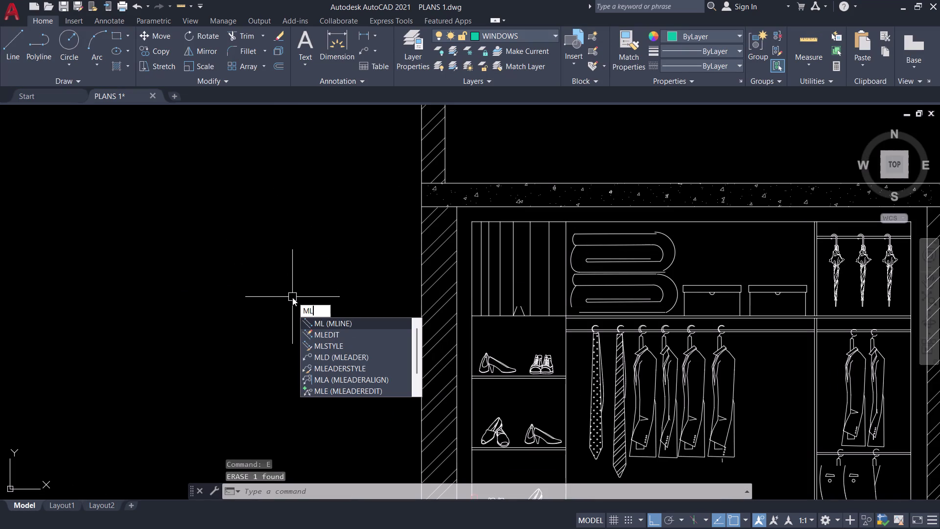
click(324, 353)
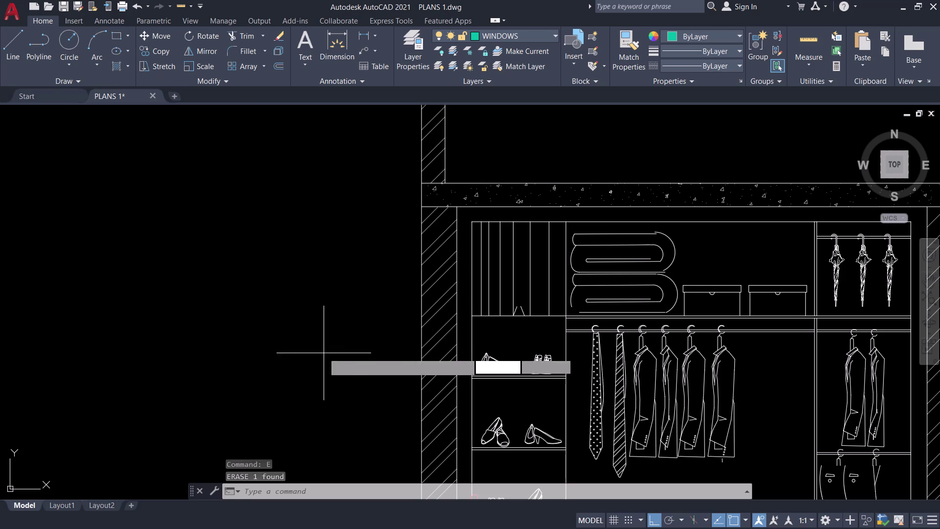
key(Escape)
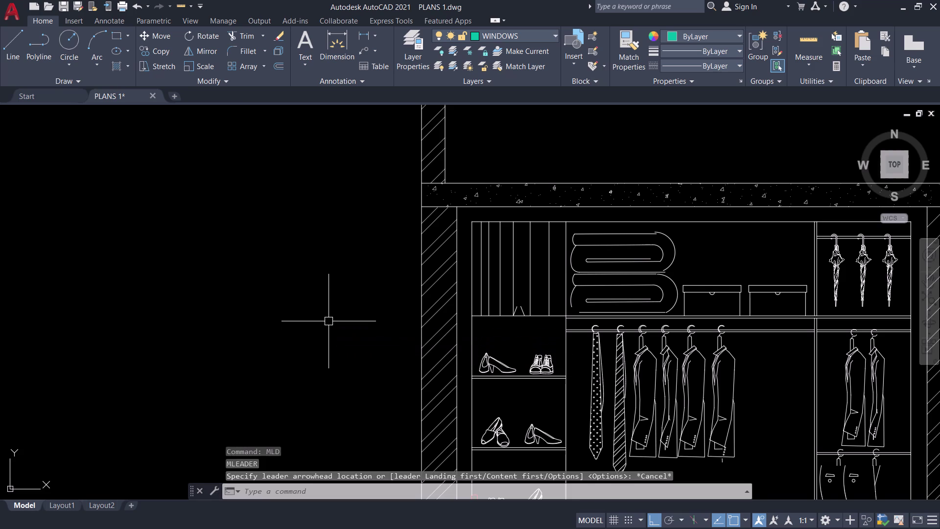
text(MLS)
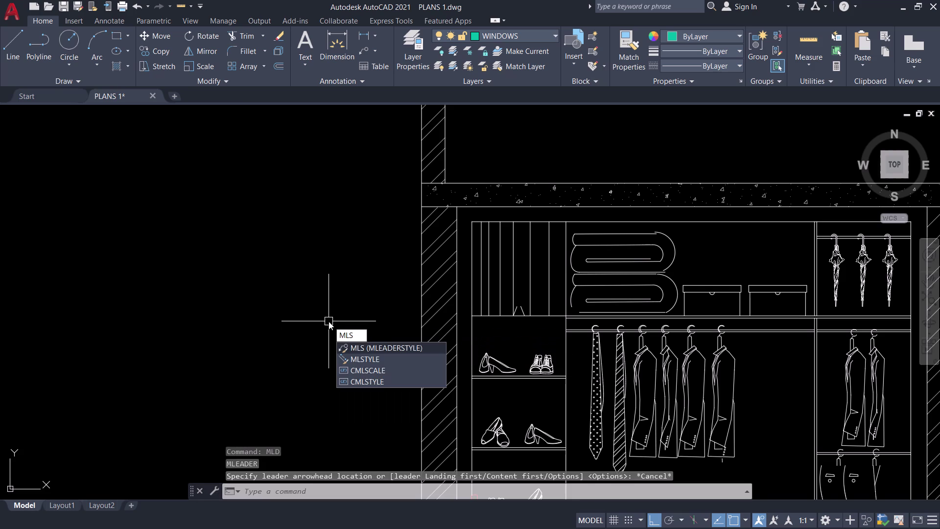
click(363, 347)
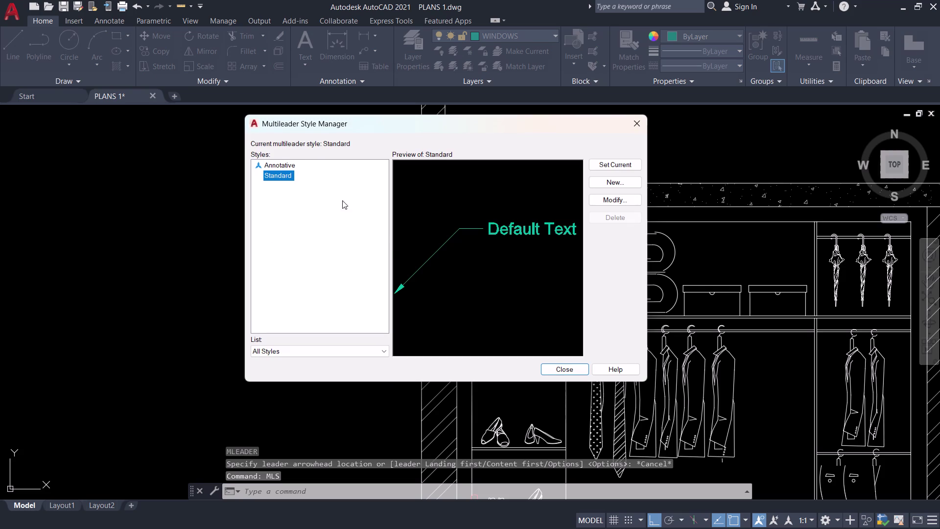
Modify the Standard multileader style to use a 3.0" arrowhead size.
click(604, 198)
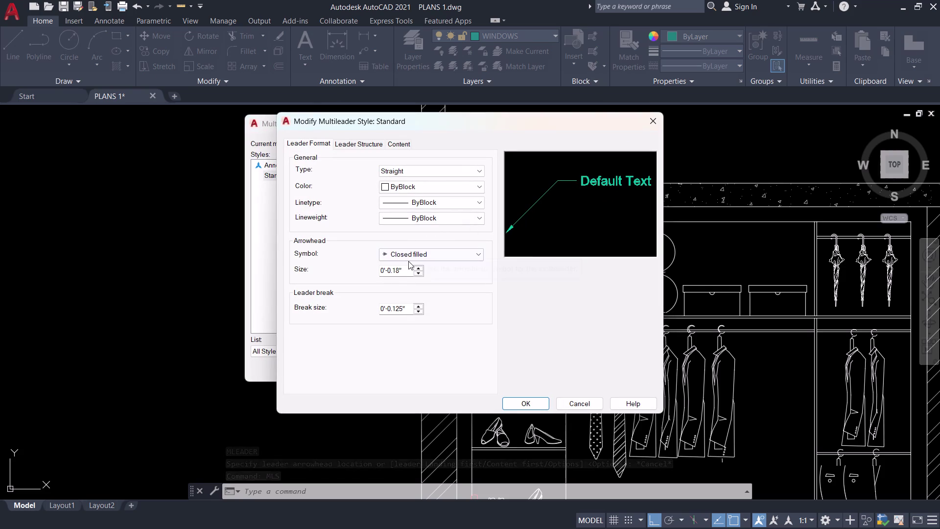
drag(405, 268, 347, 281)
key(4)
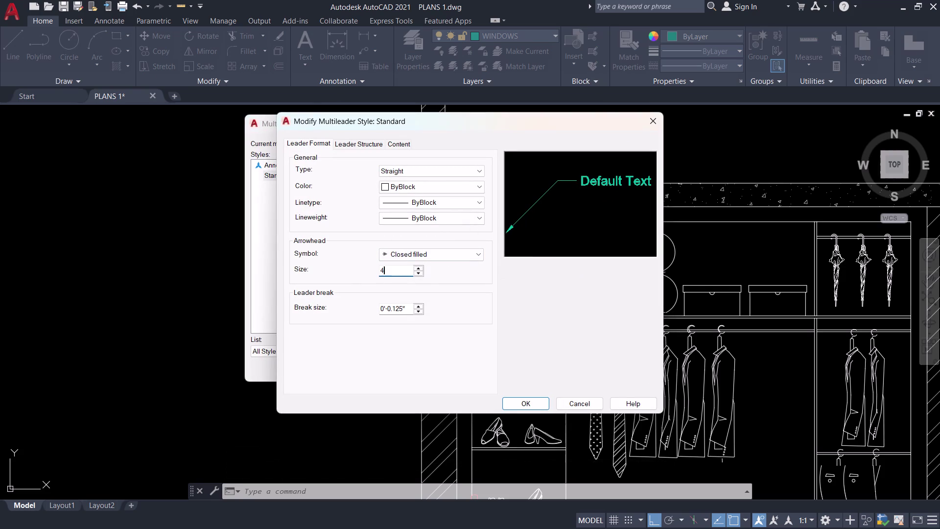
key(Return)
drag(393, 276, 360, 275)
key(3)
key(Return)
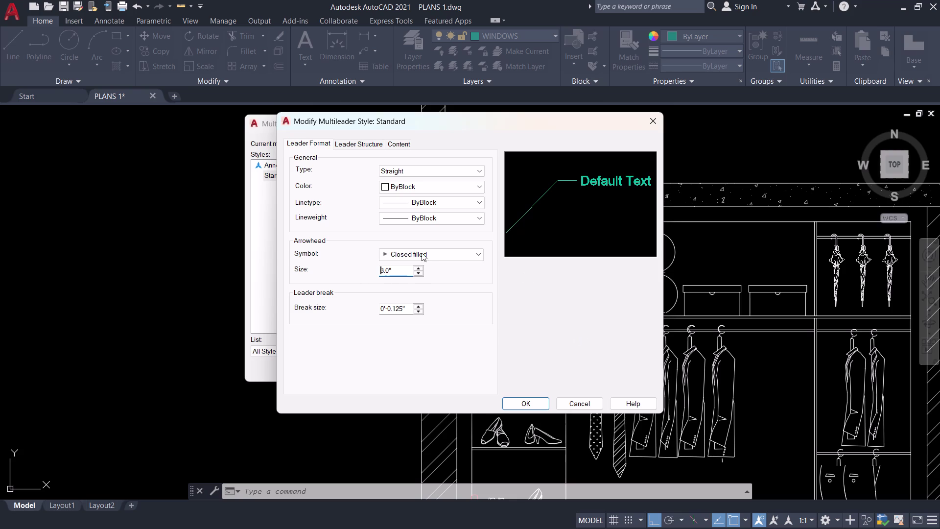
click(366, 141)
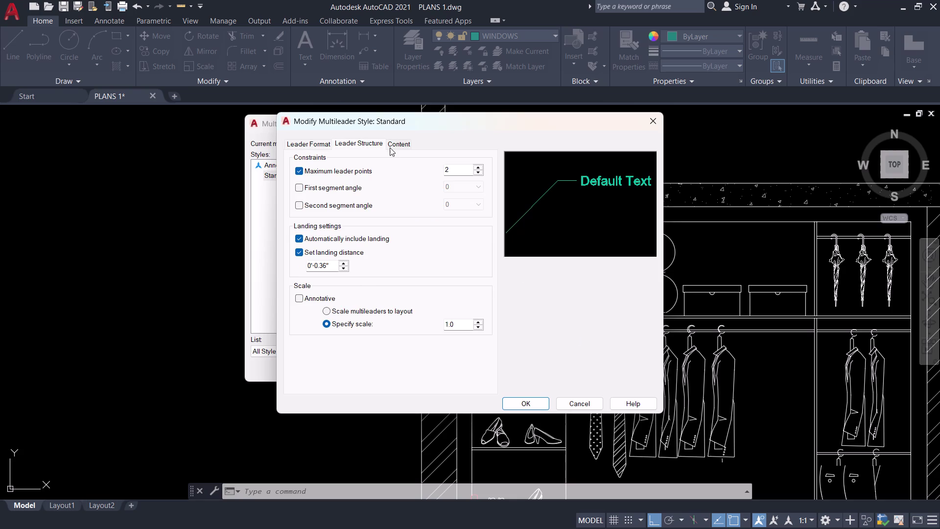
click(313, 148)
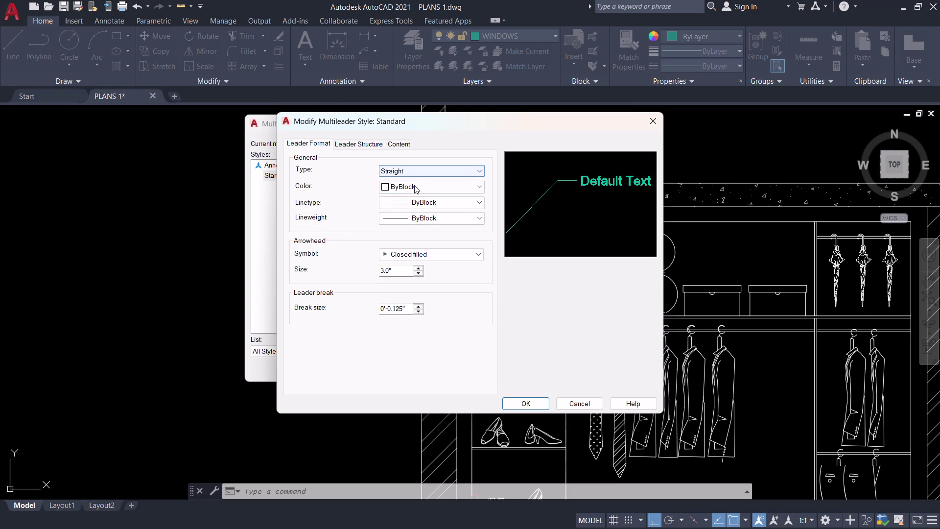
Increase the Standard style's text height in the Content settings.
click(399, 146)
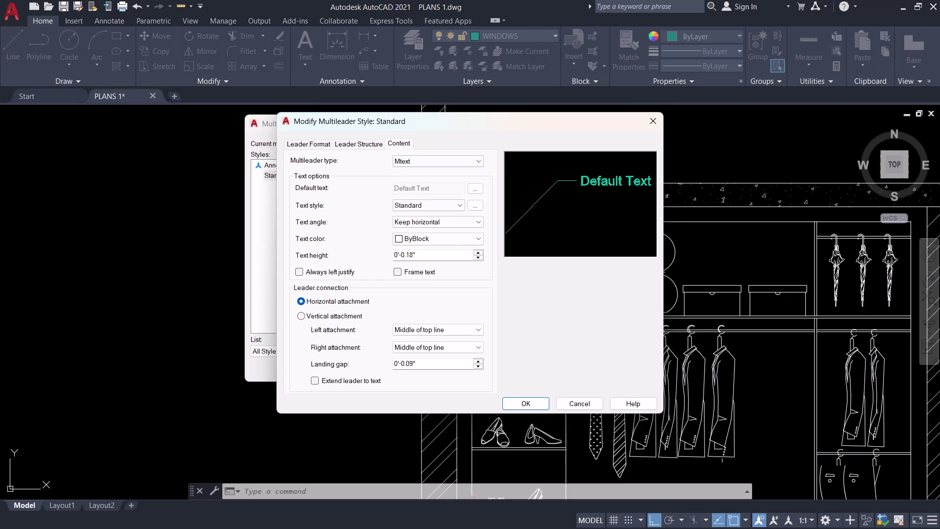
drag(415, 255, 346, 268)
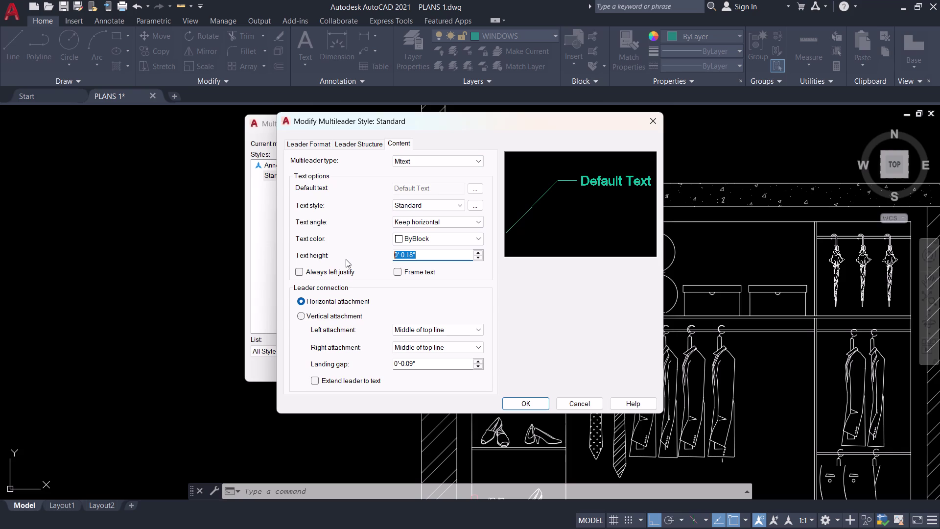
key(8)
key(Return)
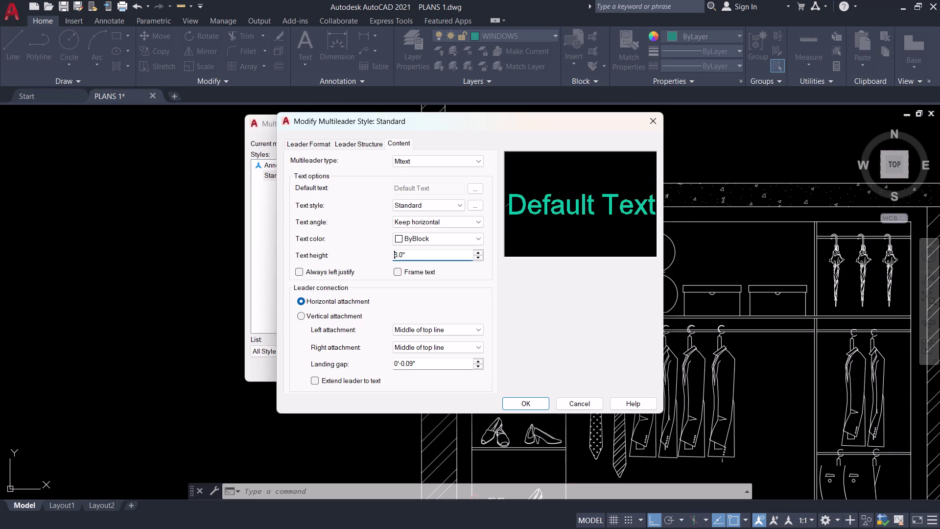